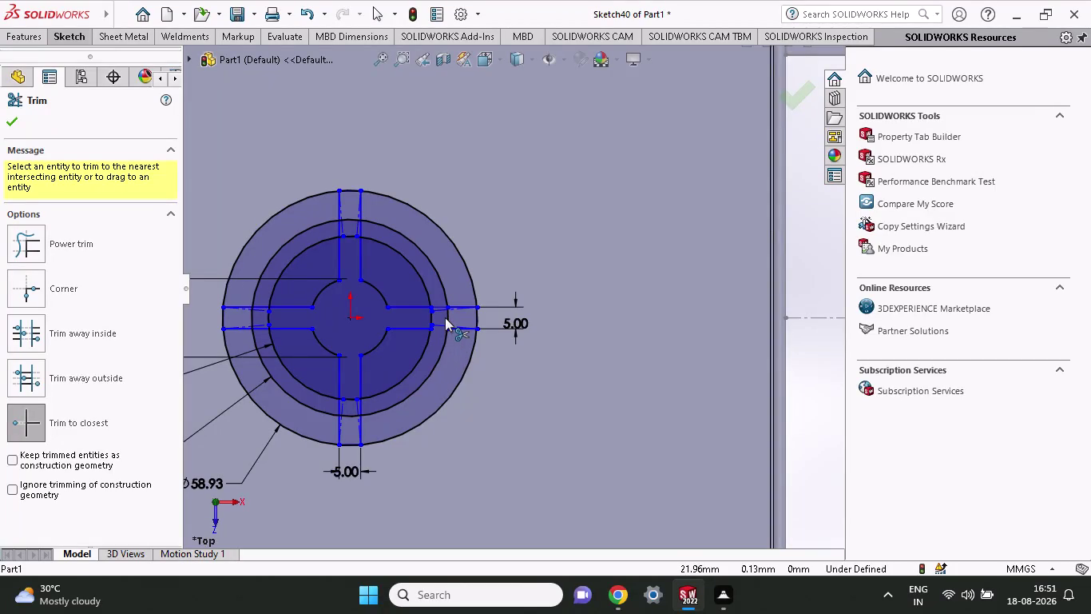
Trim the slot-line stubs and outer ring piece in the right 5 mm slot.
click(446, 317)
click(479, 317)
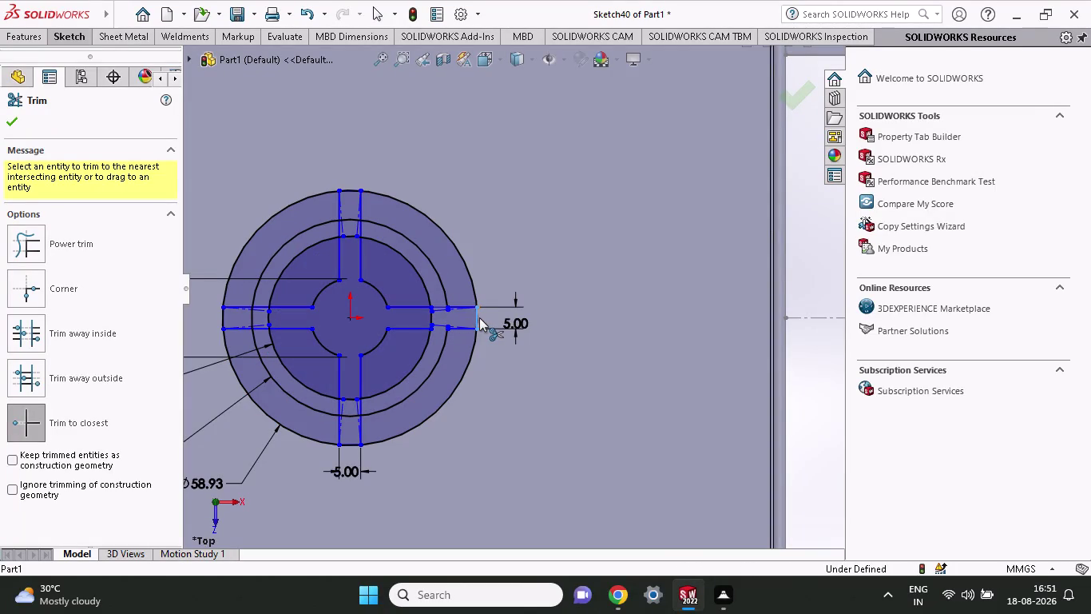
click(479, 318)
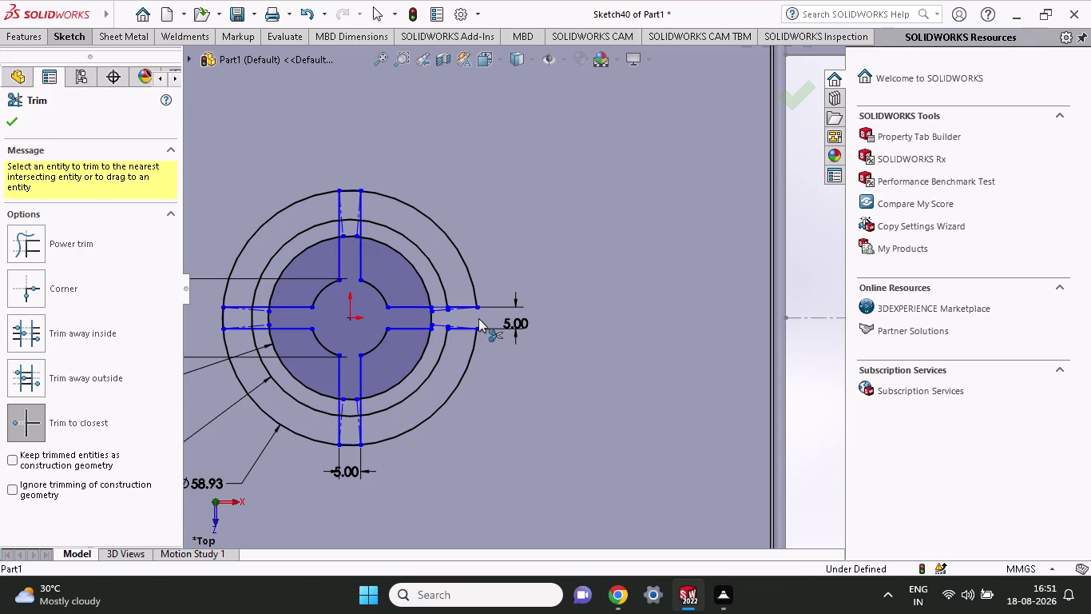
click(220, 319)
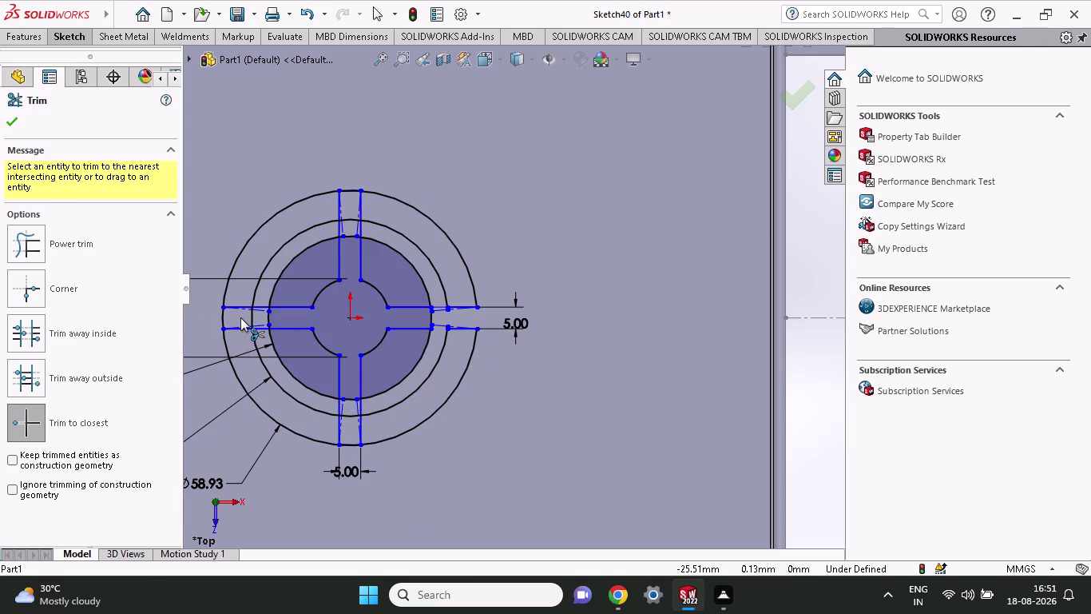
Trim the line stubs and outer ring piece in the left 5 mm slot.
click(251, 318)
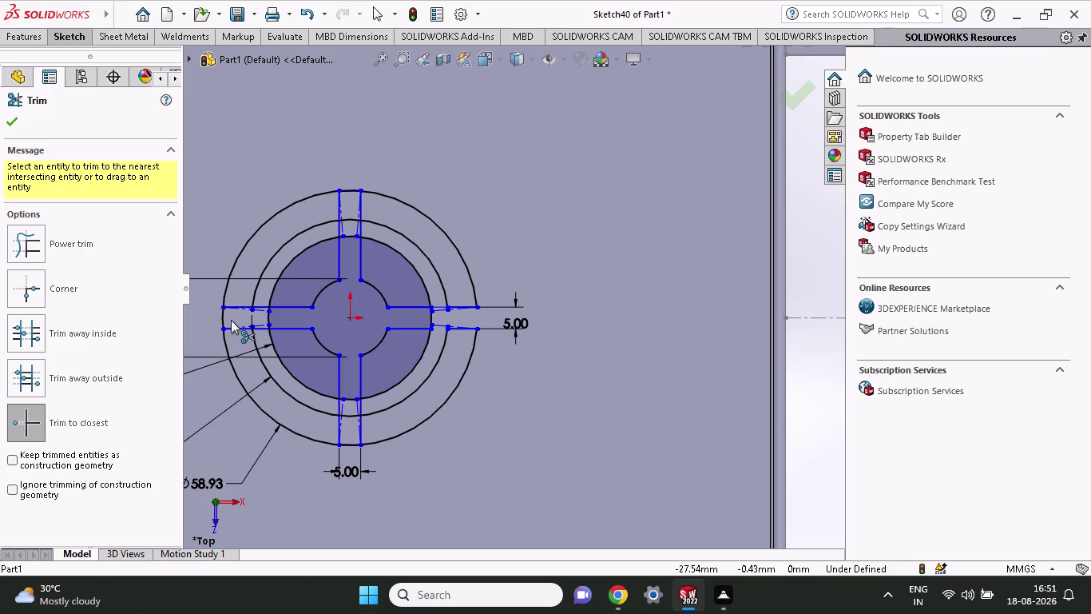
click(223, 314)
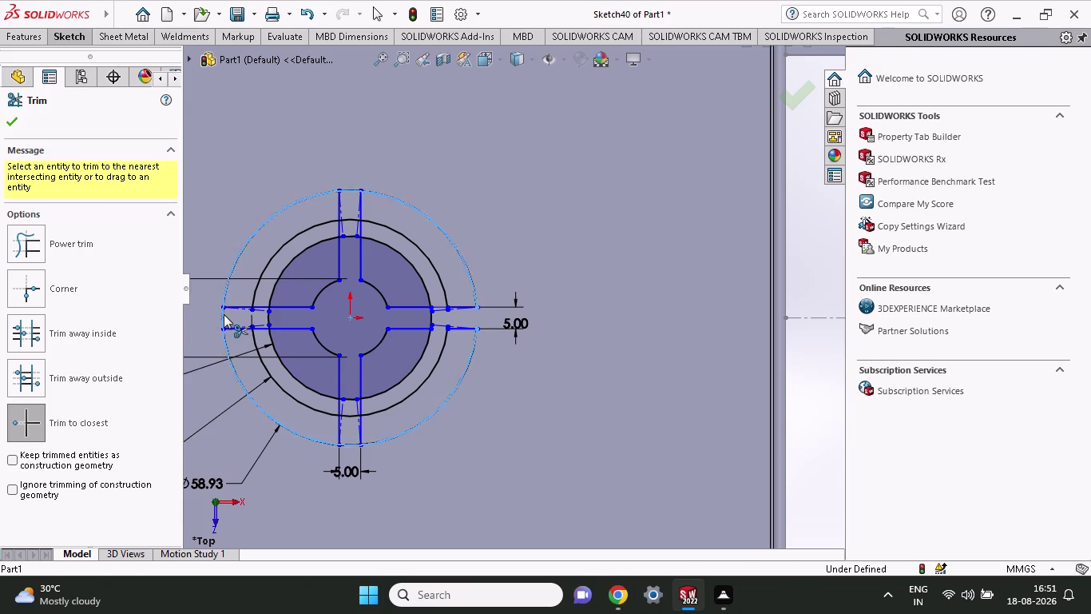
click(348, 192)
click(350, 221)
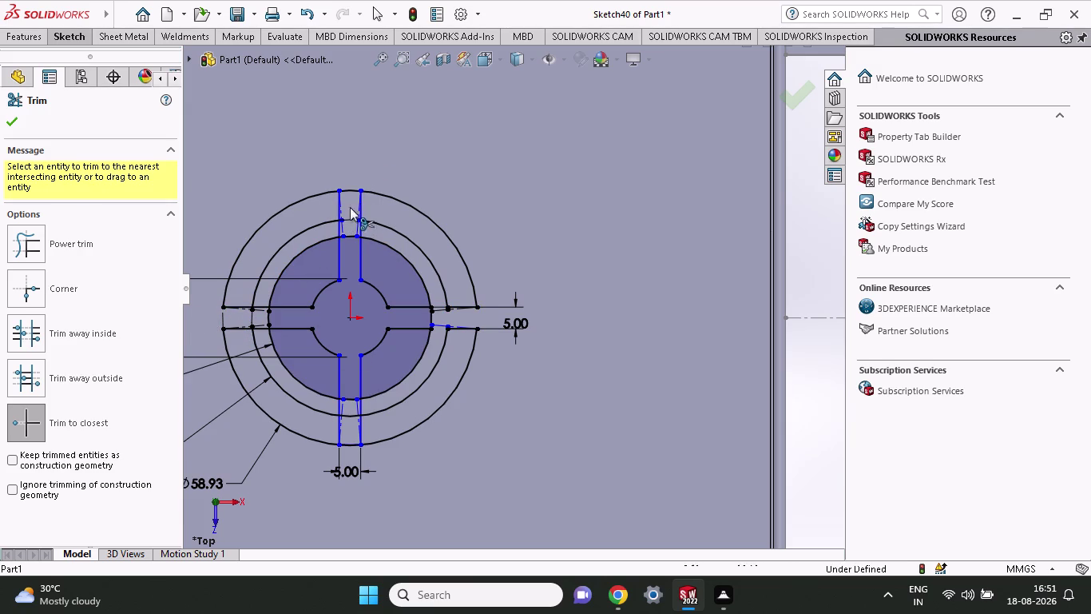
Trim the slot-line pieces and ring pieces inside the top 5 mm slot.
click(349, 191)
click(346, 217)
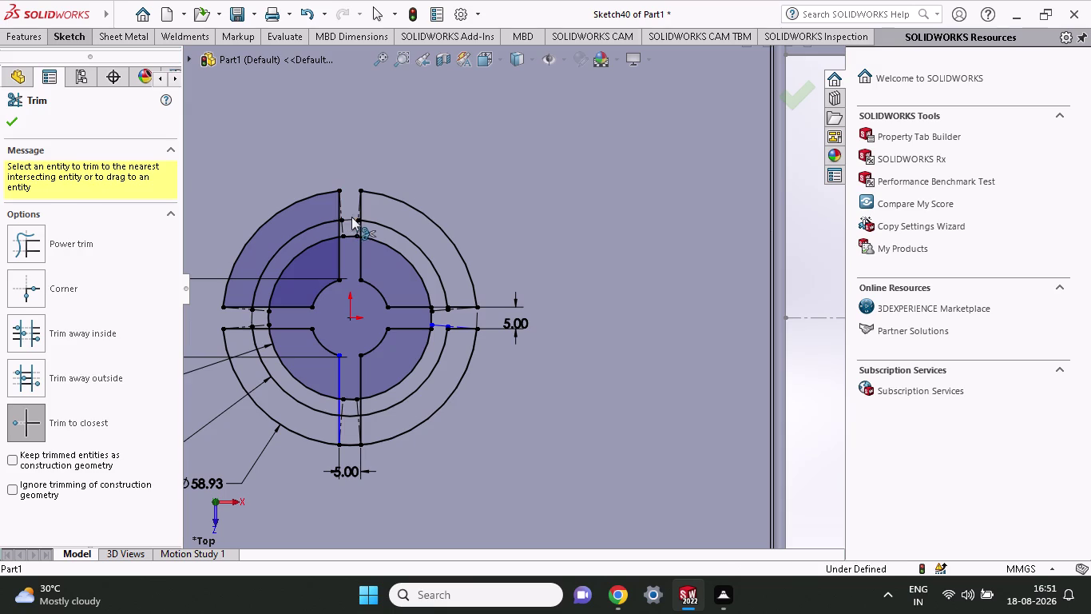
click(354, 218)
click(349, 217)
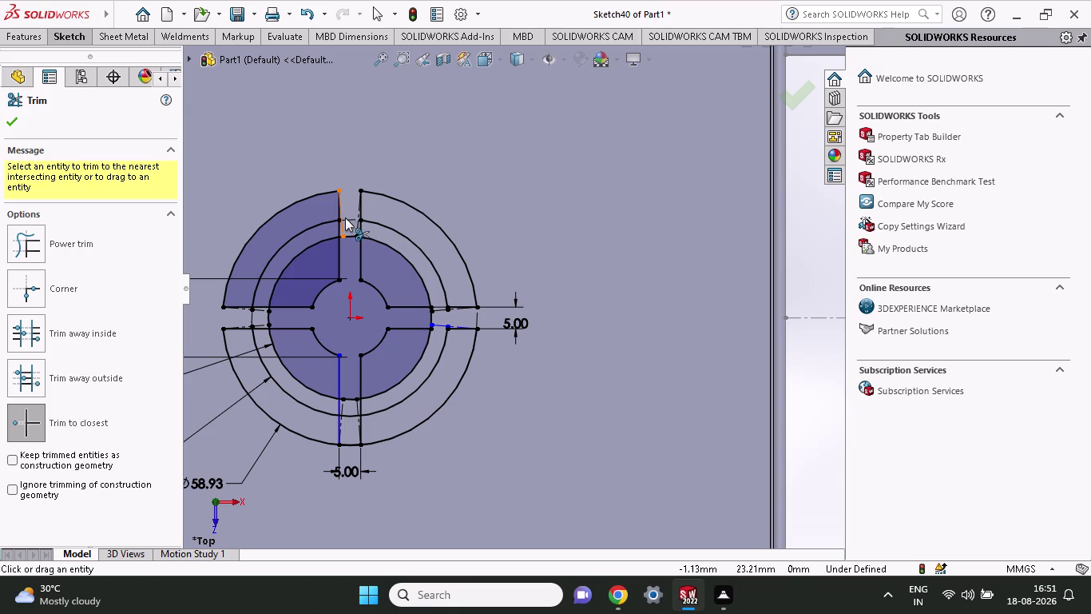
scroll(down, 3)
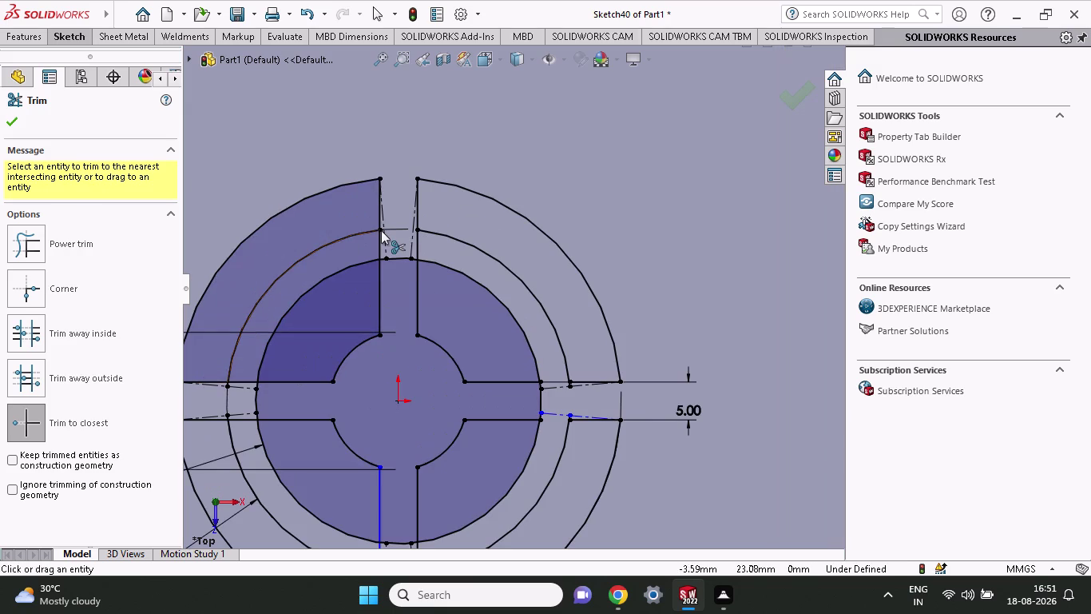
click(385, 246)
click(411, 242)
scroll(up, 3)
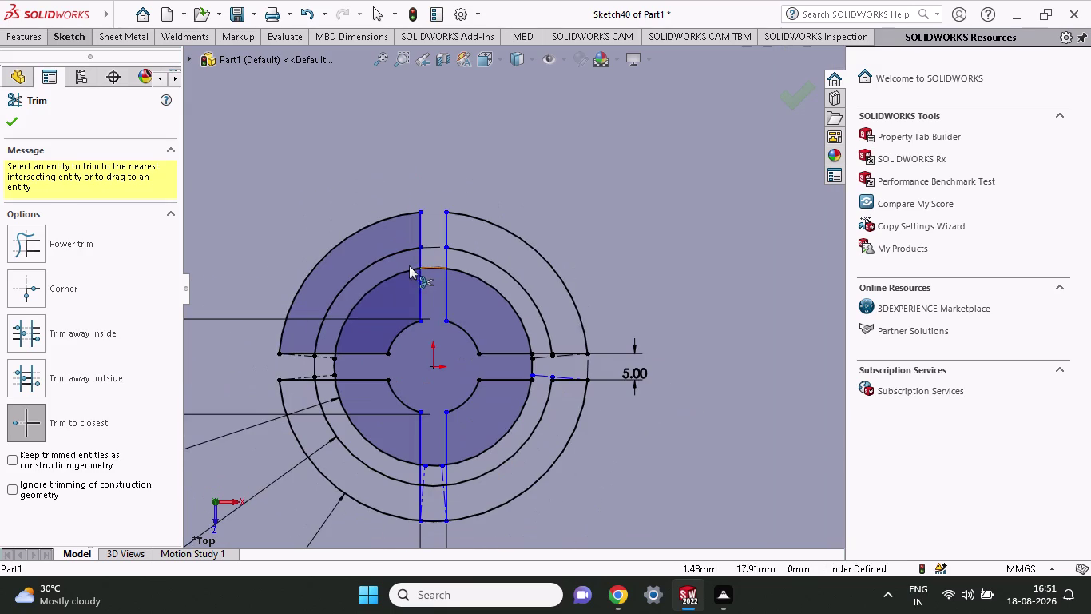
scroll(up, 3)
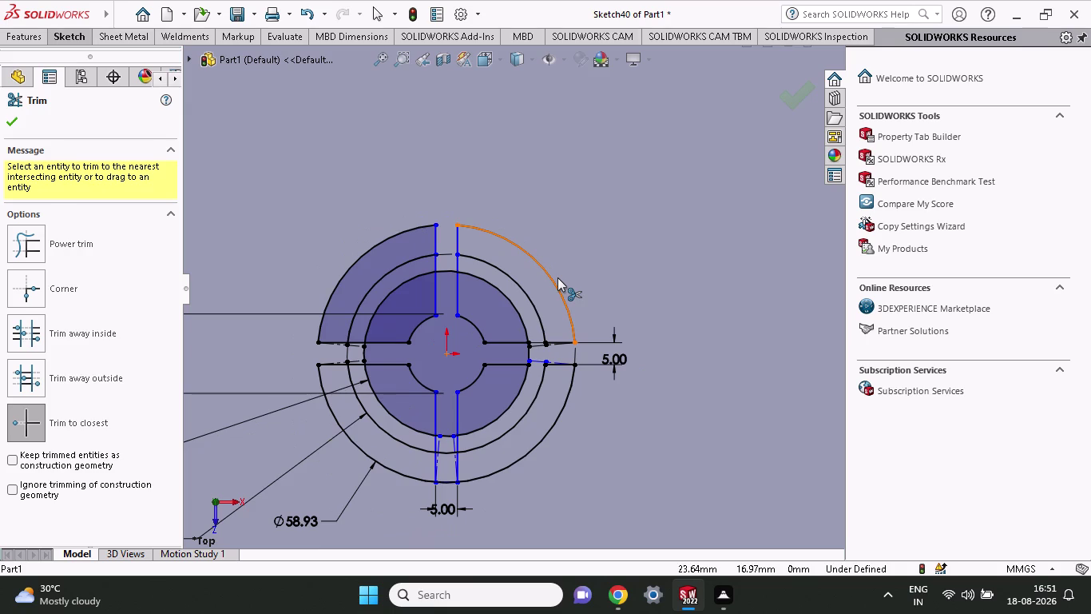
scroll(down, 3)
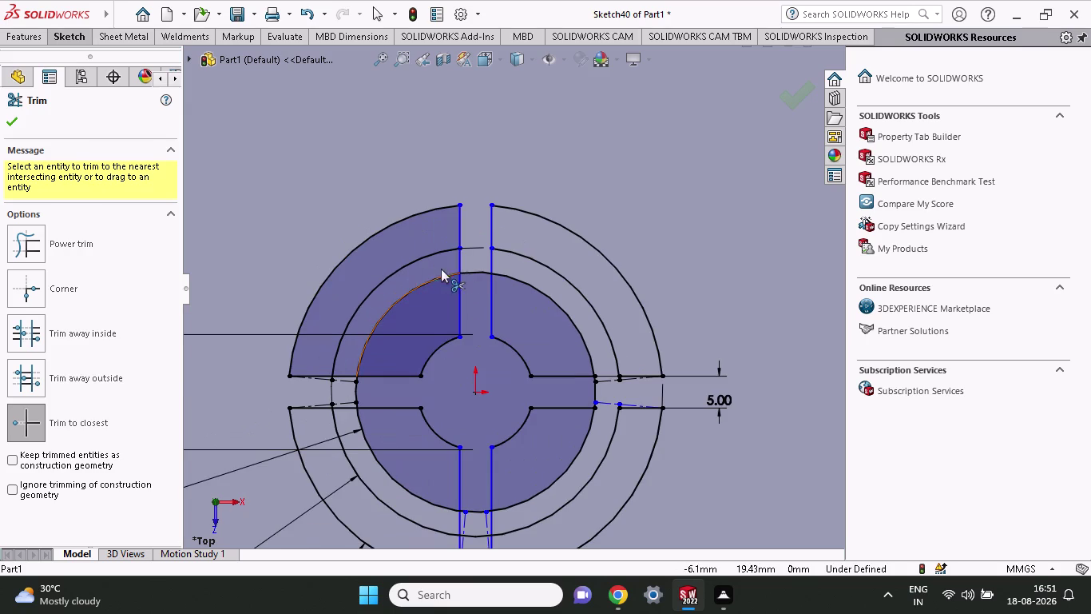
Trim two inner ring pieces and start clearing line pieces in the bottom slot.
click(457, 258)
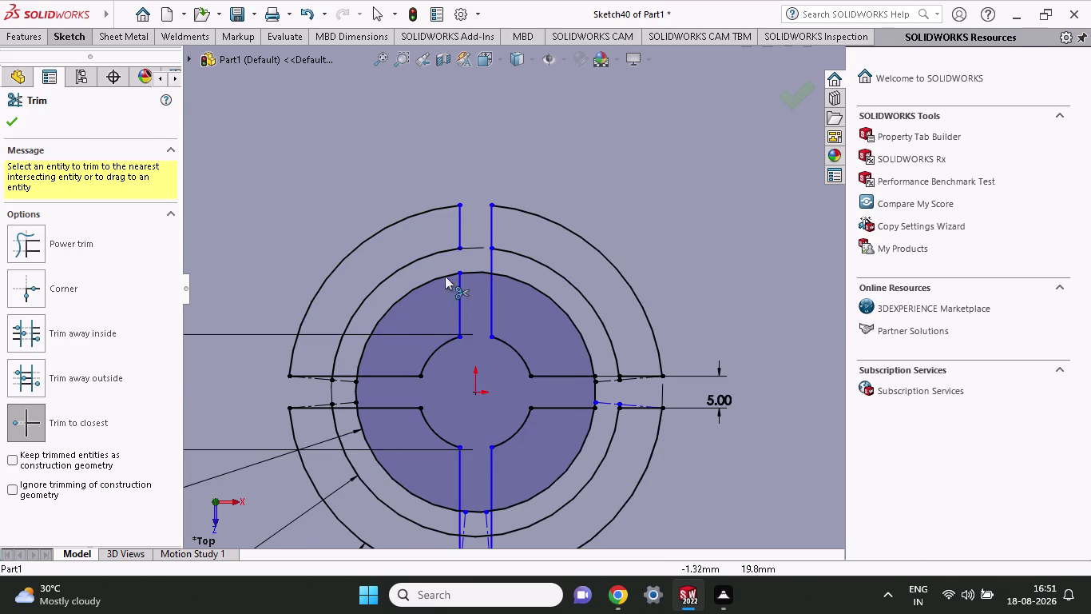
click(341, 375)
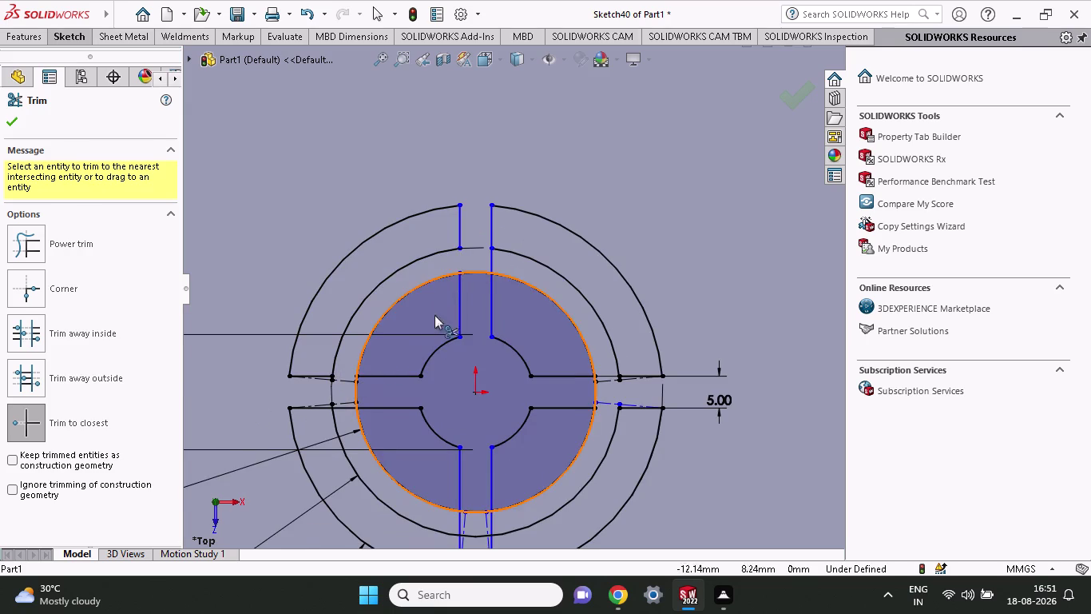
scroll(up, 3)
scroll(up, 3)
scroll(down, 3)
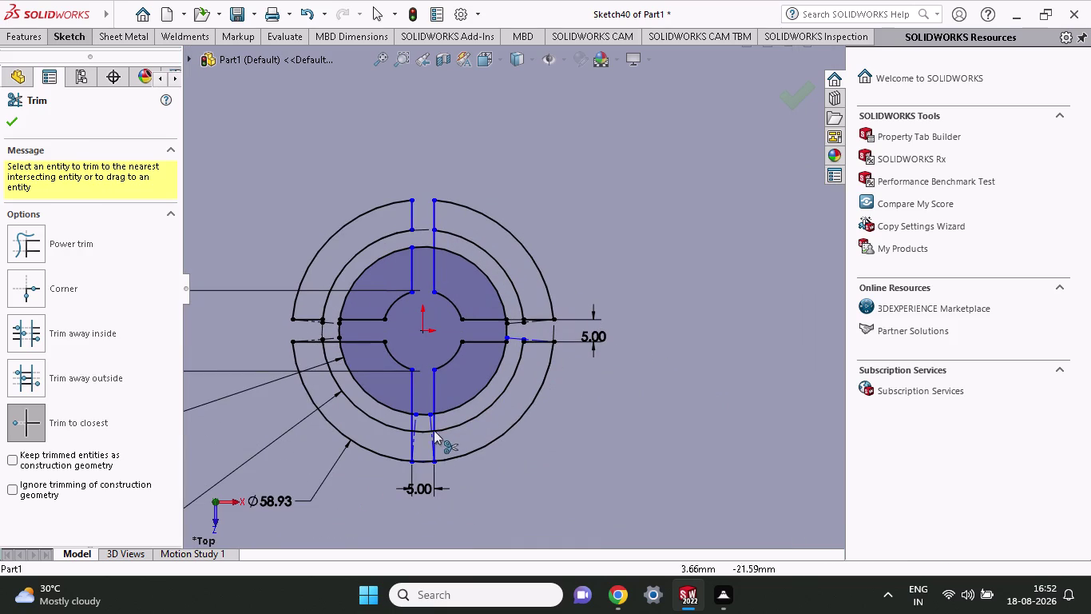
click(423, 227)
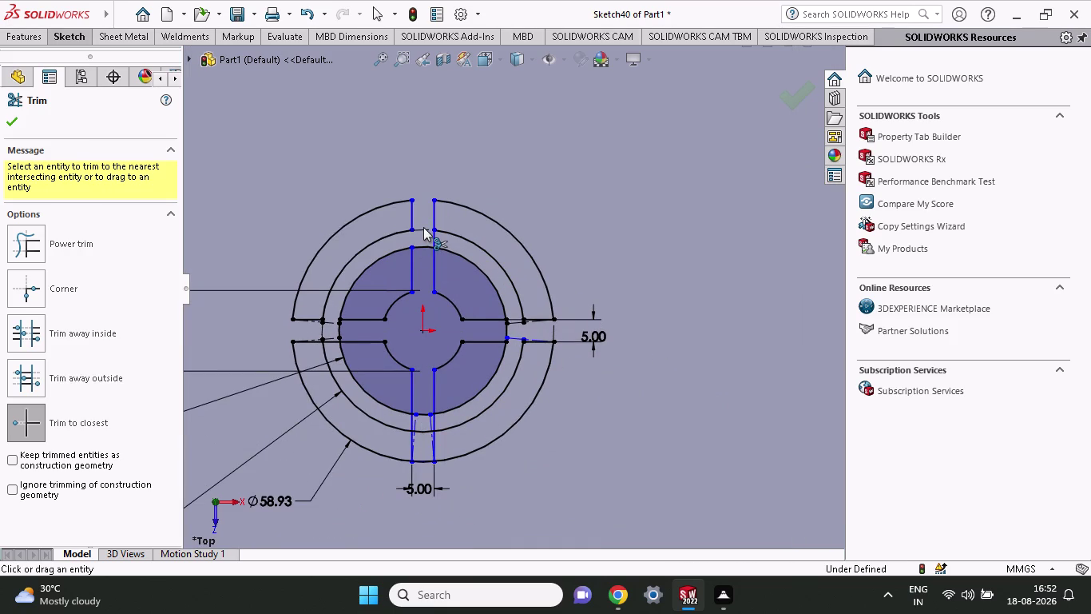
Trim leftover slot-line and ring pieces in the top and bottom slots.
click(420, 228)
click(419, 227)
click(419, 228)
click(421, 460)
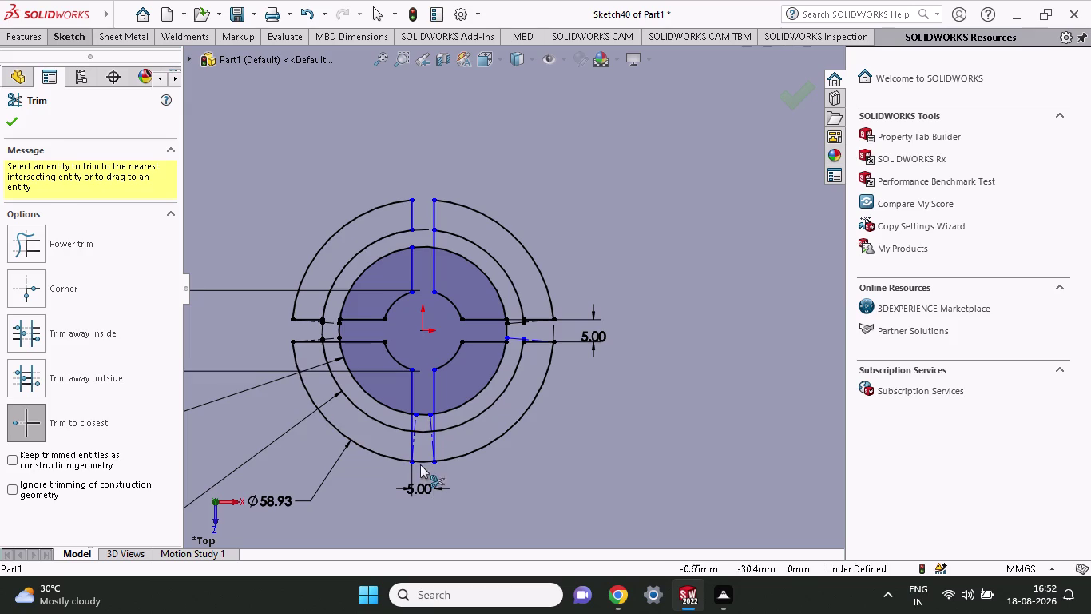
click(421, 461)
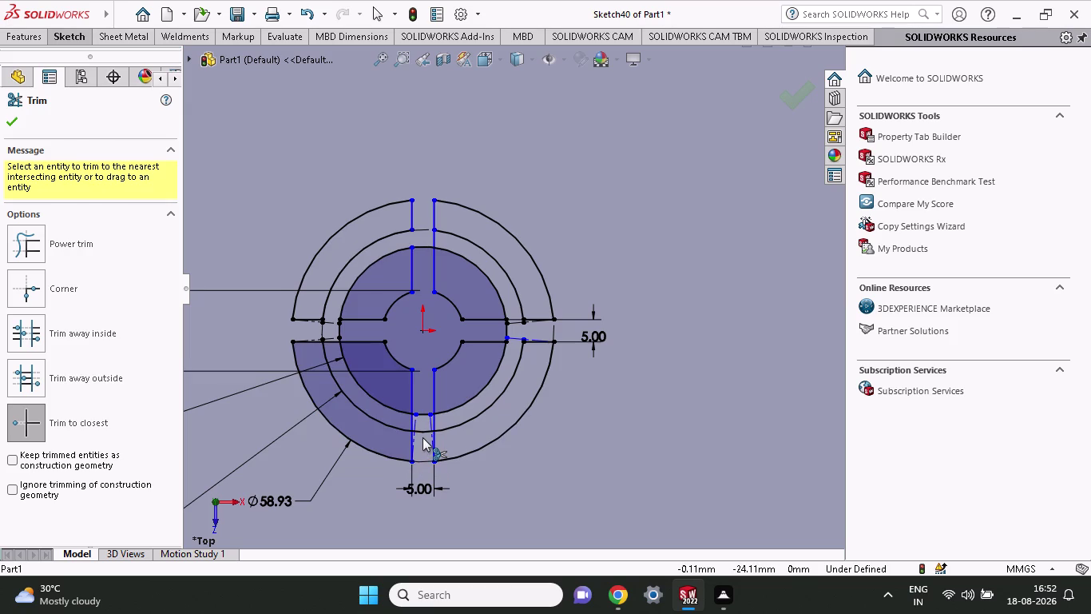
click(422, 428)
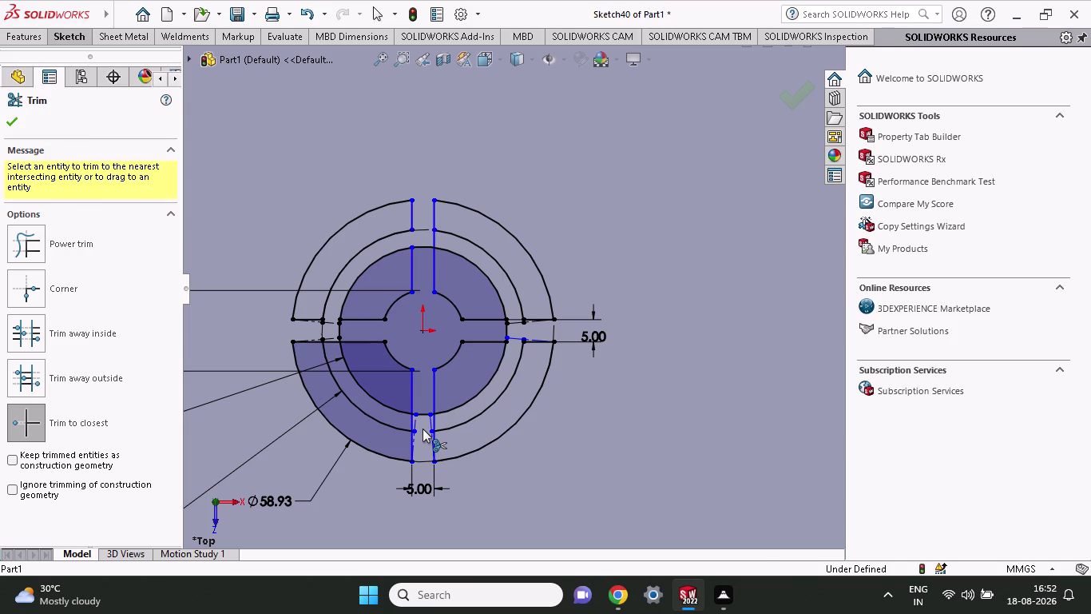
click(419, 415)
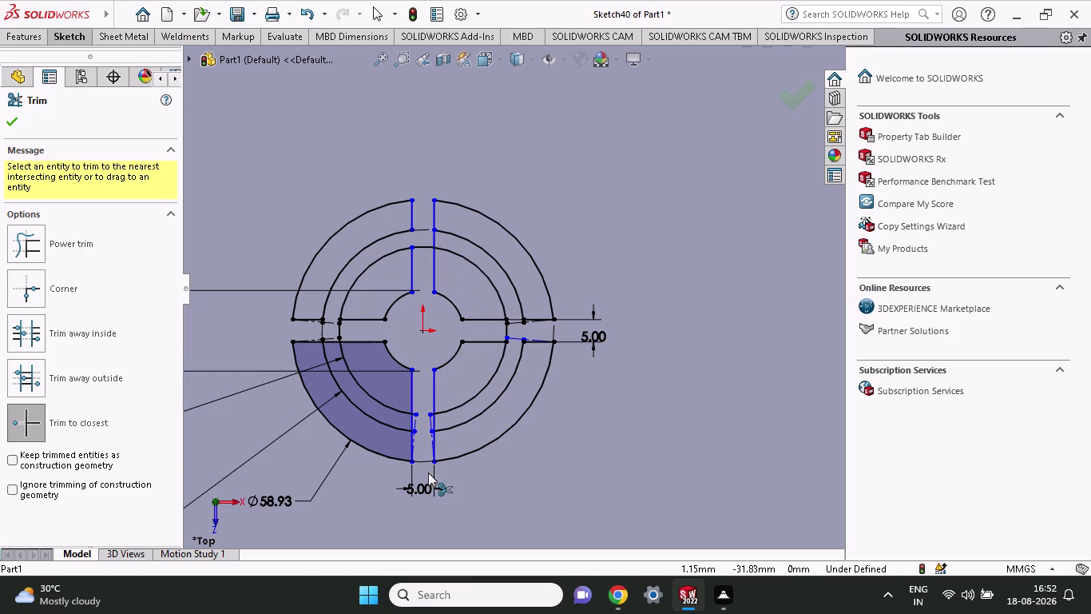
Open the remaining inner ring gaps, clear left and bottom slot leftovers, and close Trim.
click(425, 247)
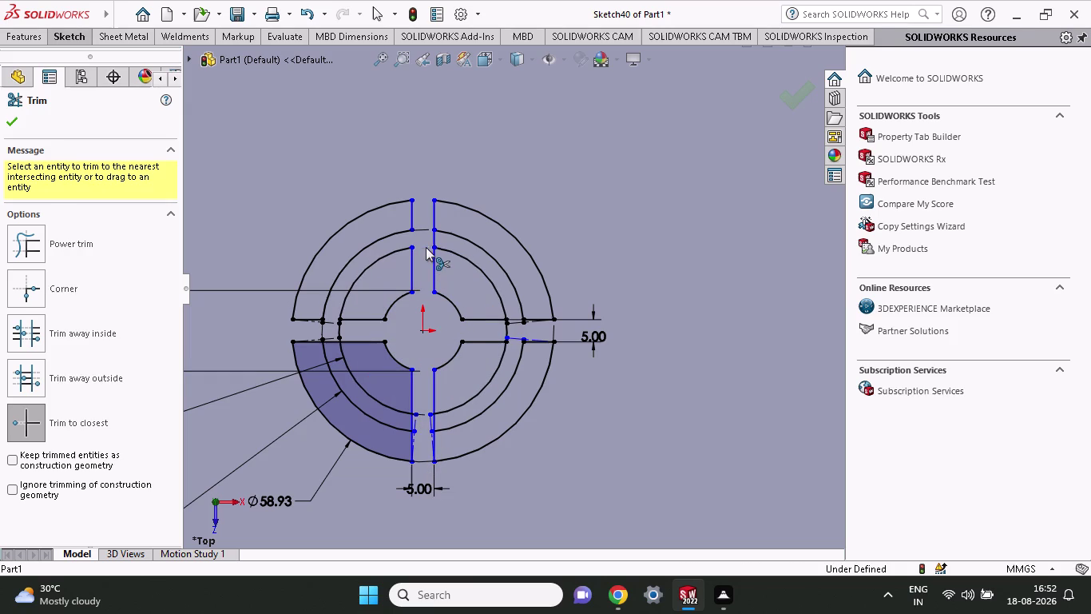
click(337, 328)
click(323, 331)
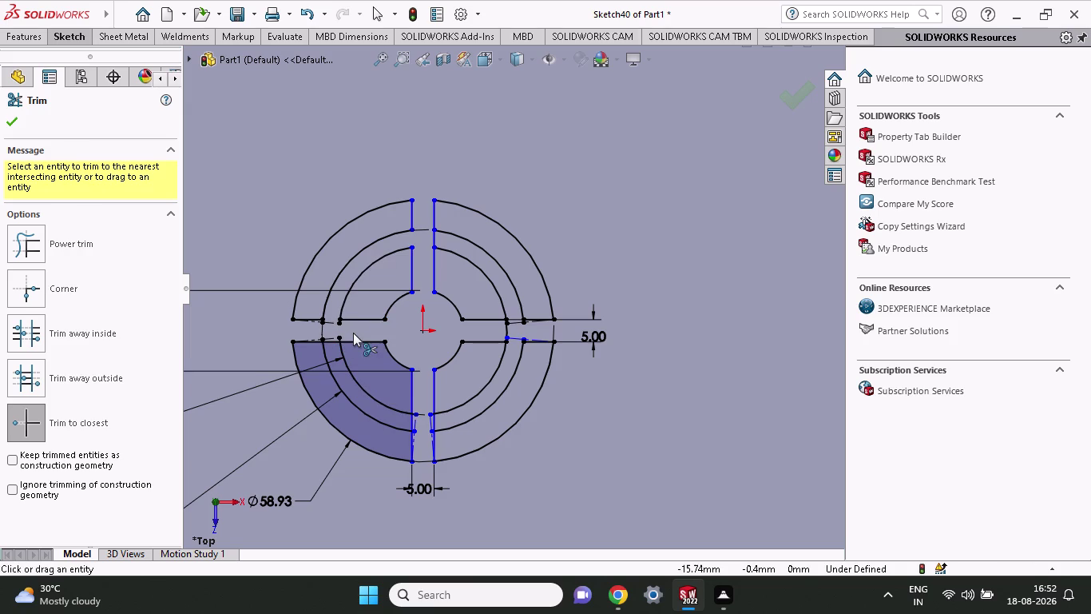
click(508, 328)
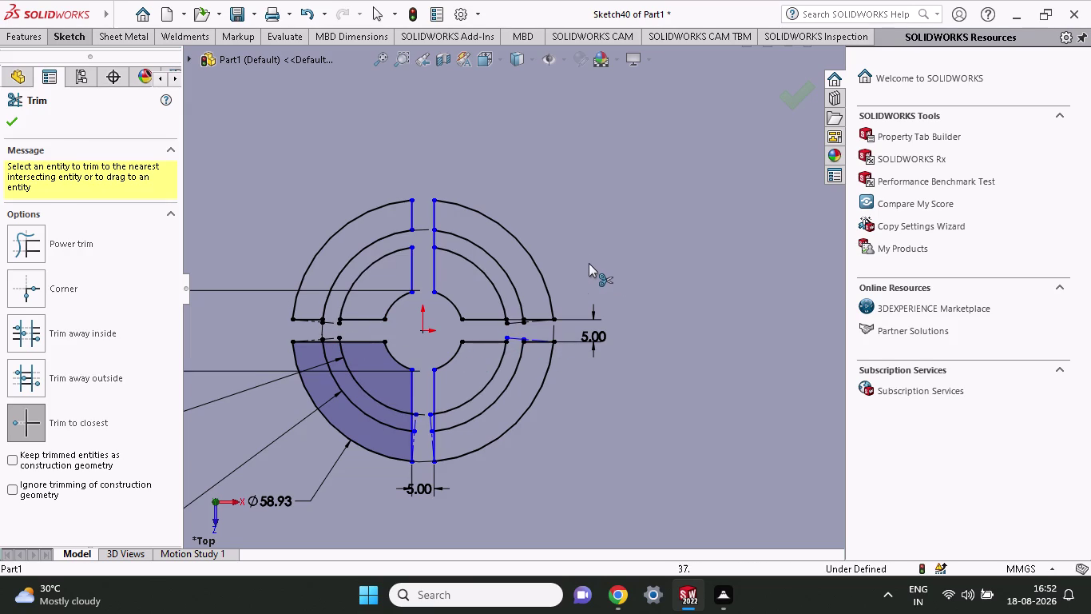
click(427, 458)
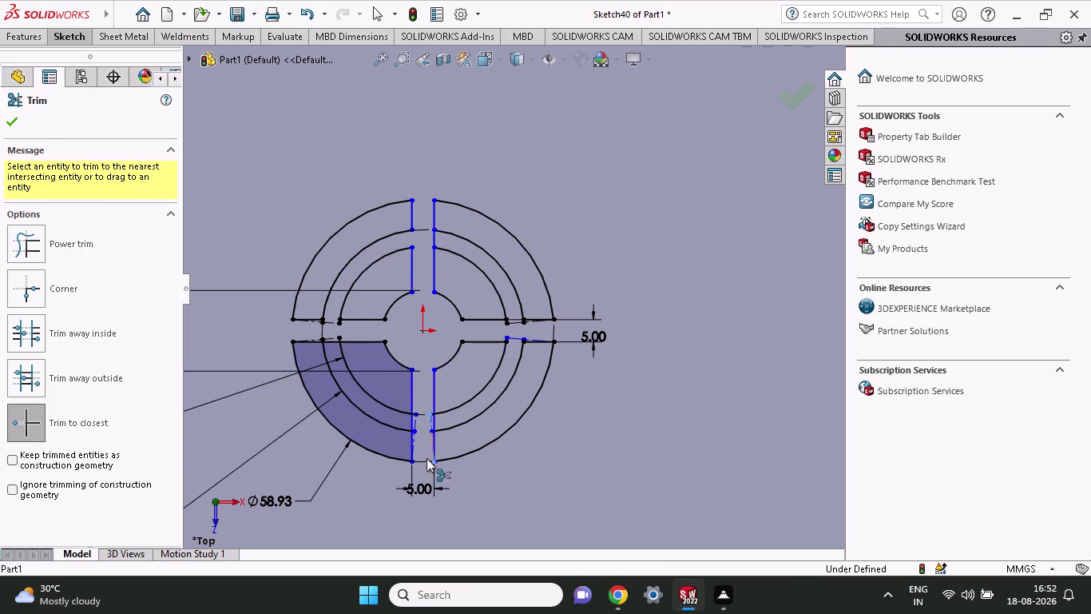
click(424, 460)
click(424, 460)
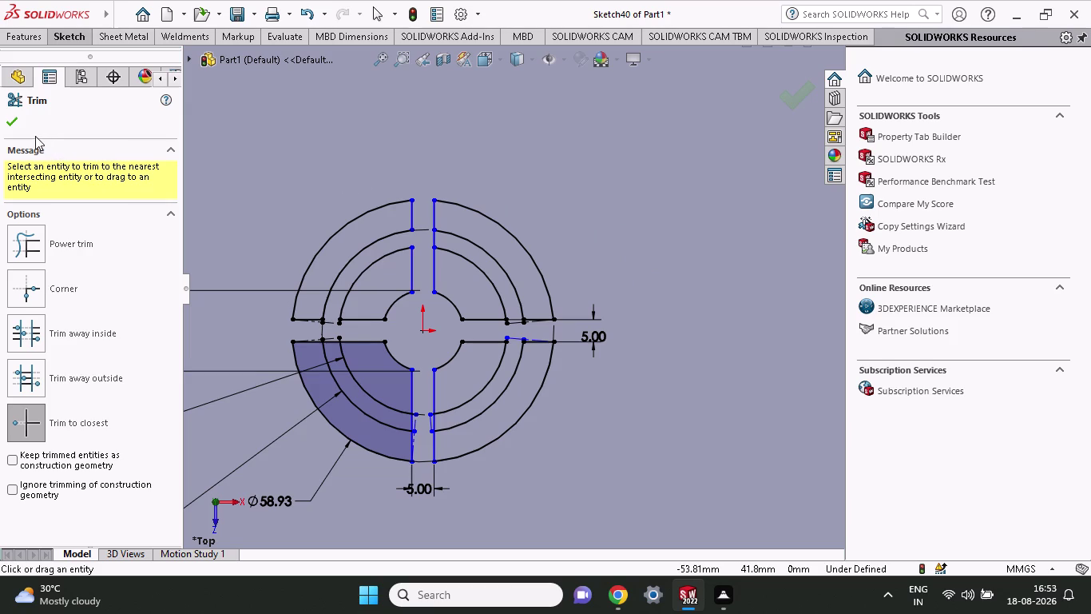
click(12, 119)
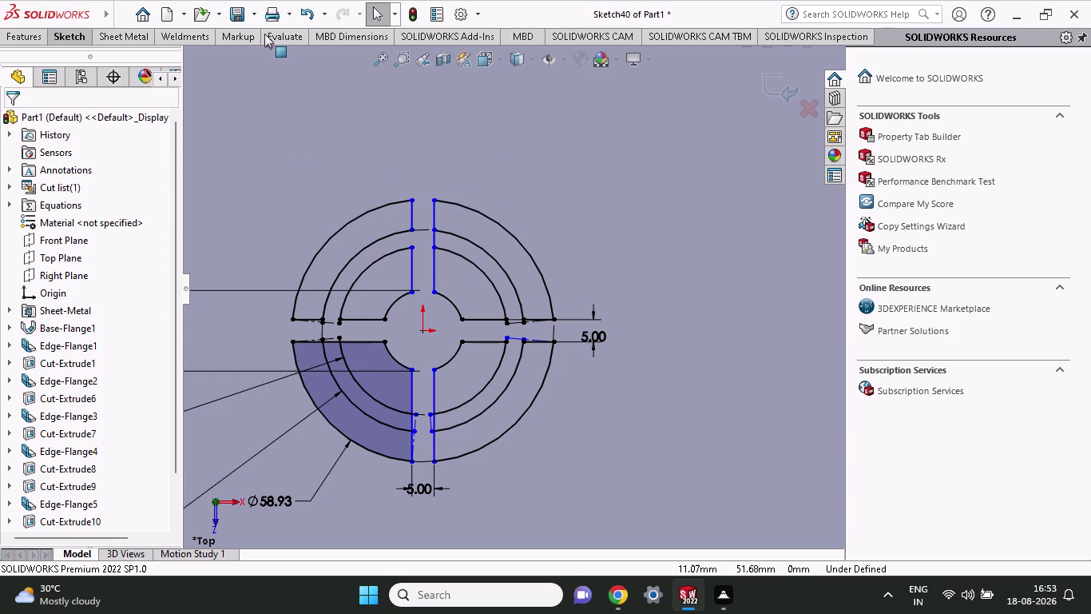
Start an Extruded Cut from the vent sketch and pick the inner ring segments.
click(22, 39)
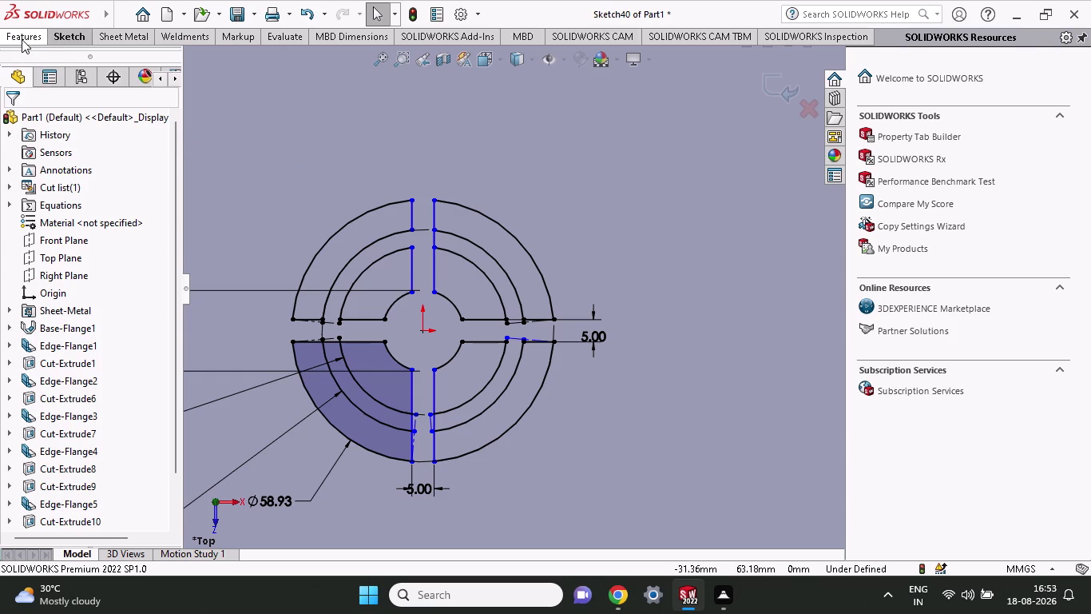
click(224, 81)
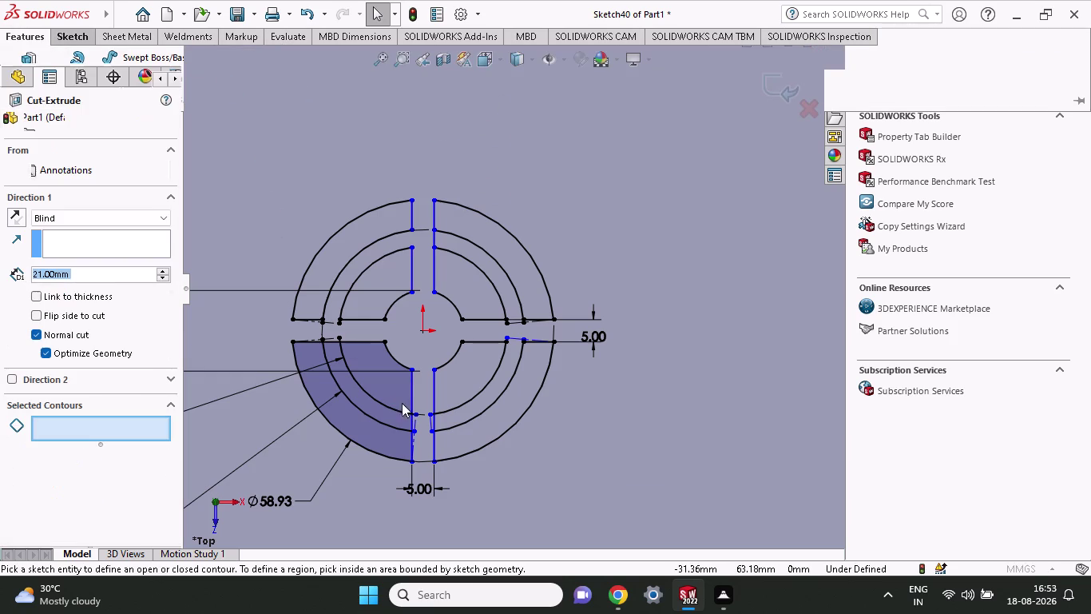
click(379, 286)
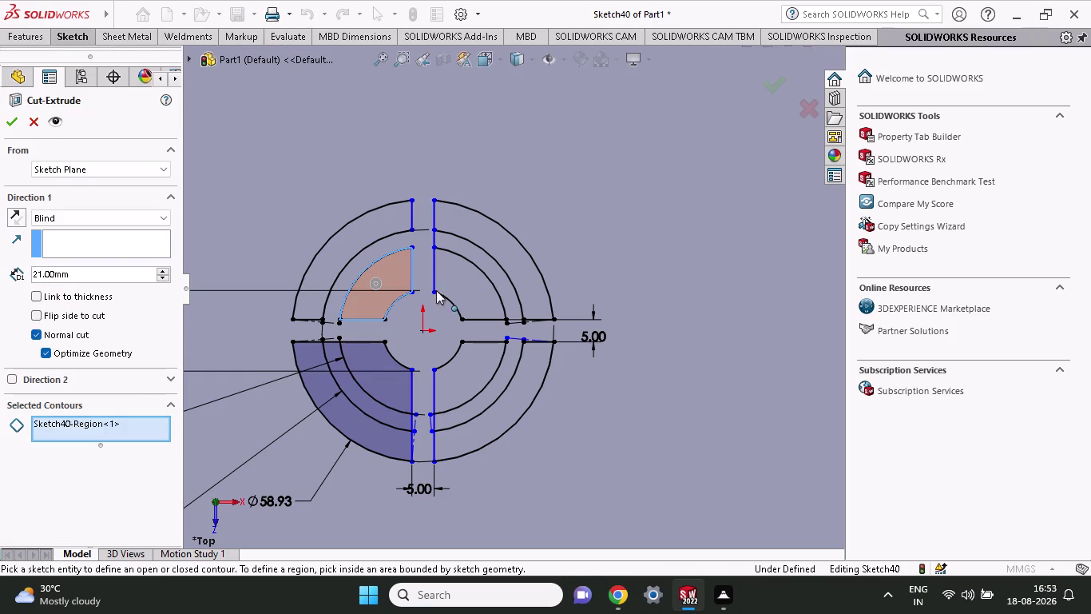
click(470, 289)
click(459, 369)
click(395, 377)
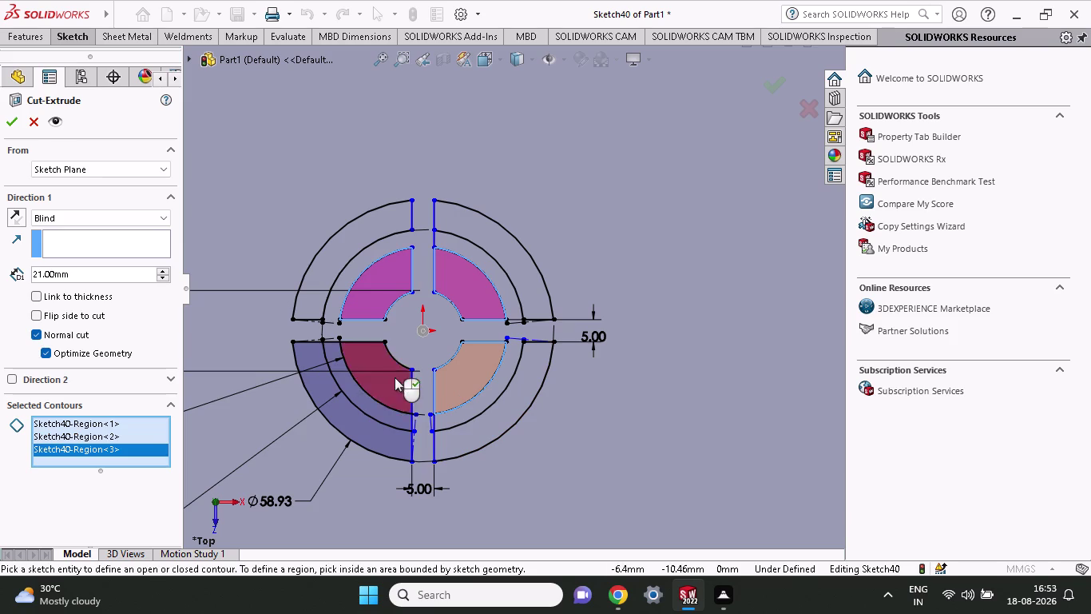
click(471, 429)
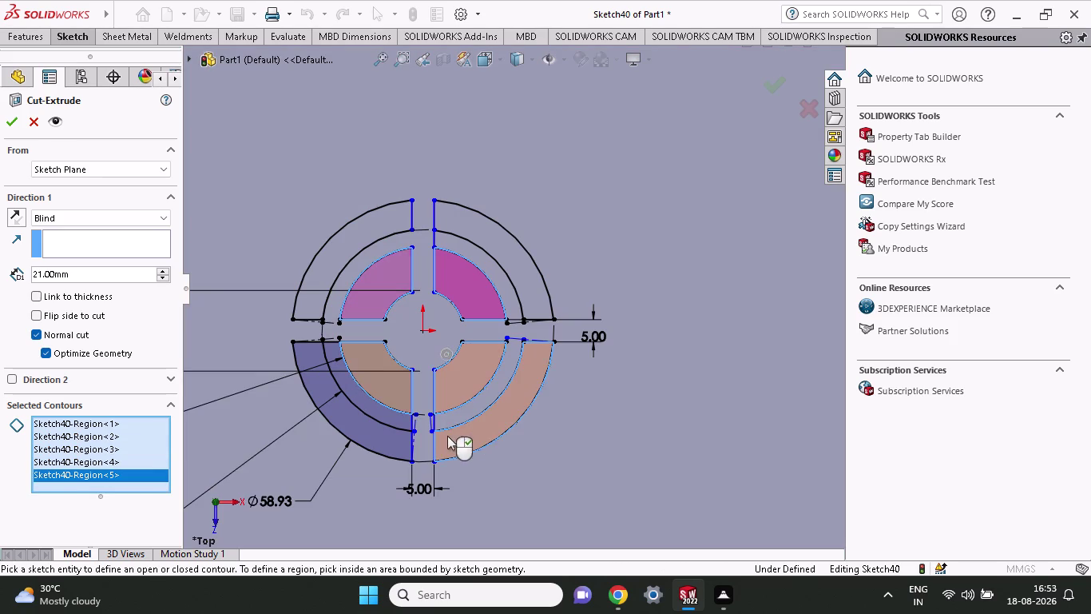
Add the four outer ring segments and the missing pieces to the cut contours.
click(370, 438)
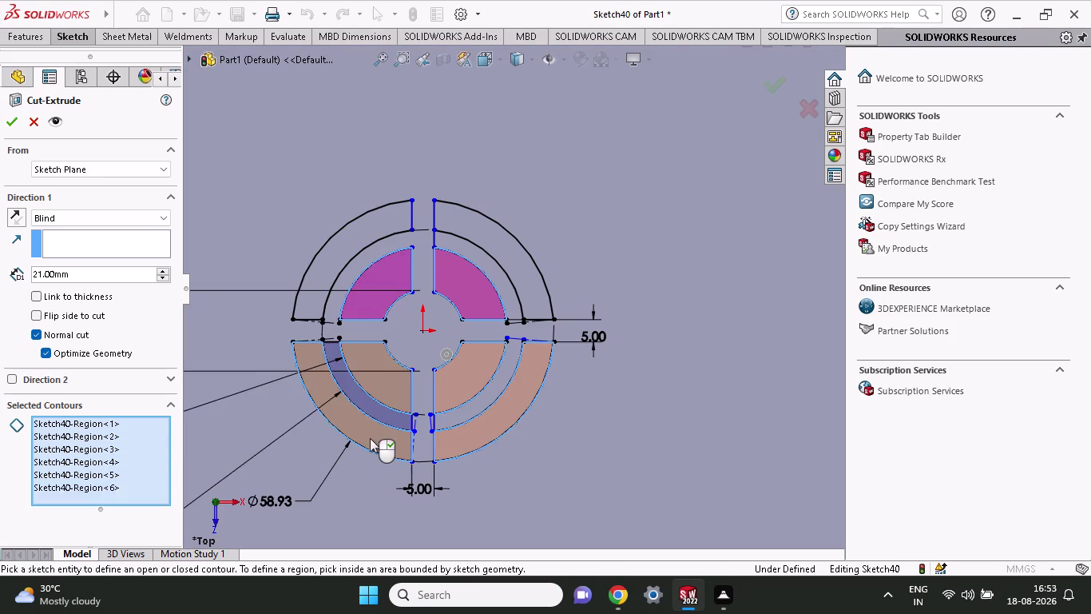
click(323, 268)
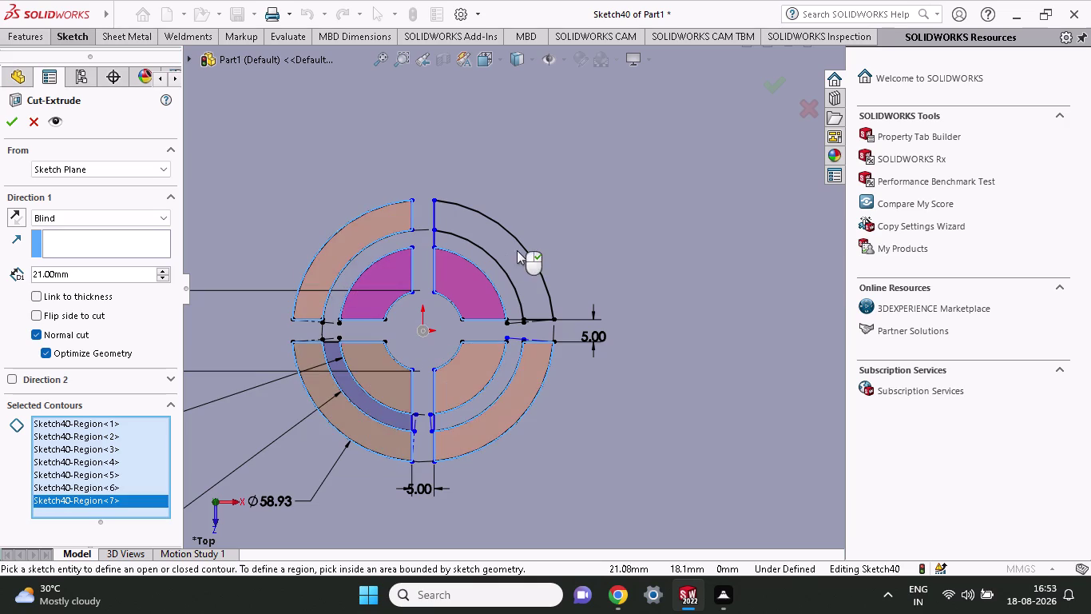
click(509, 252)
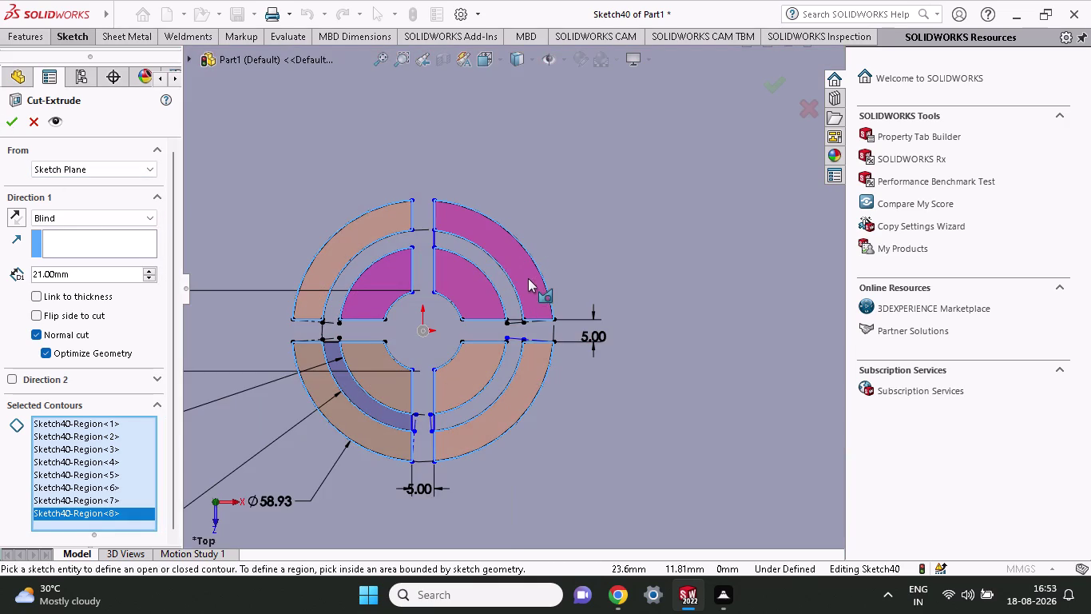
click(528, 278)
click(470, 296)
middle_drag(699, 398, 683, 324)
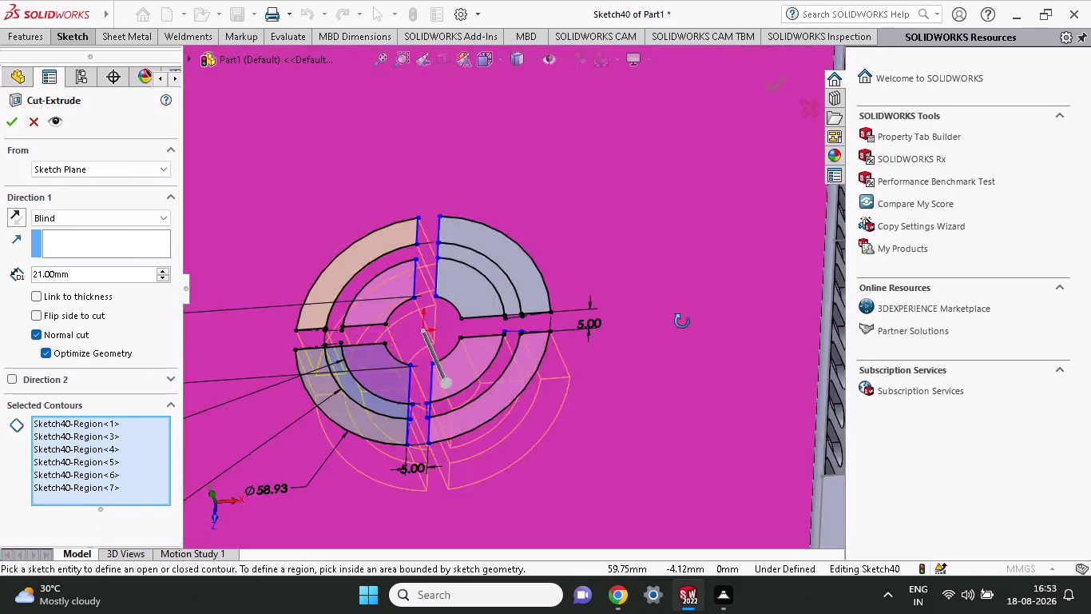
middle_drag(682, 325, 670, 87)
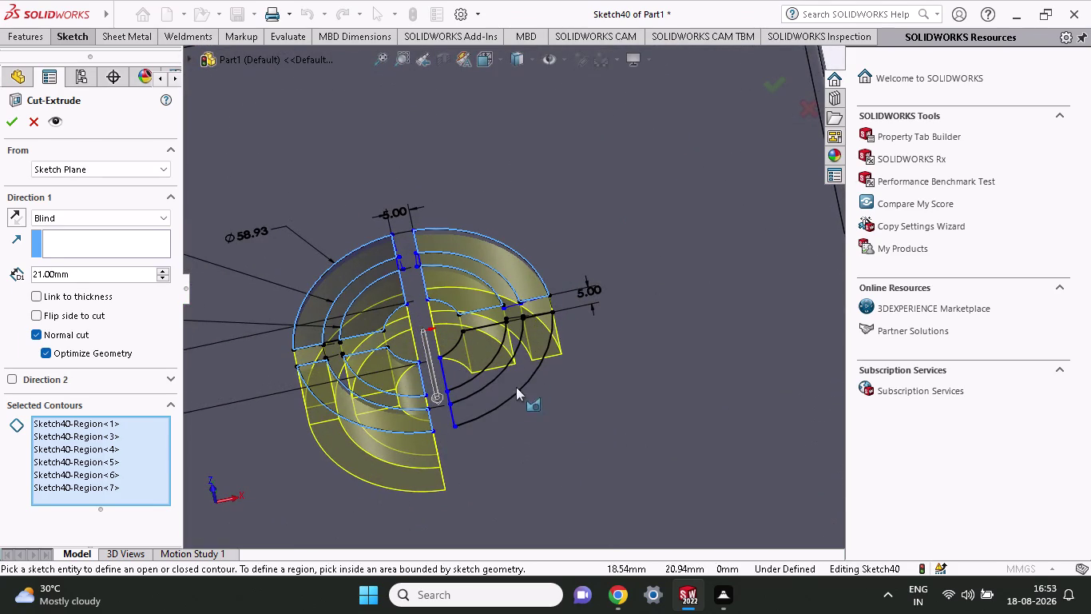
click(507, 394)
click(475, 383)
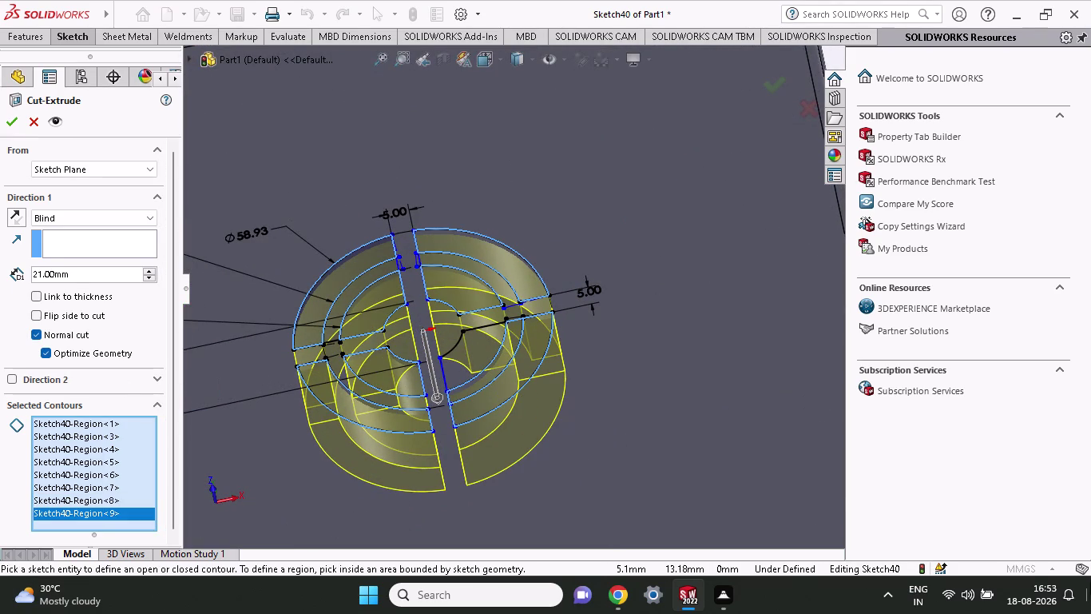
Apply the trial vent cut, inspect it, then undo it back into the sketch.
click(14, 124)
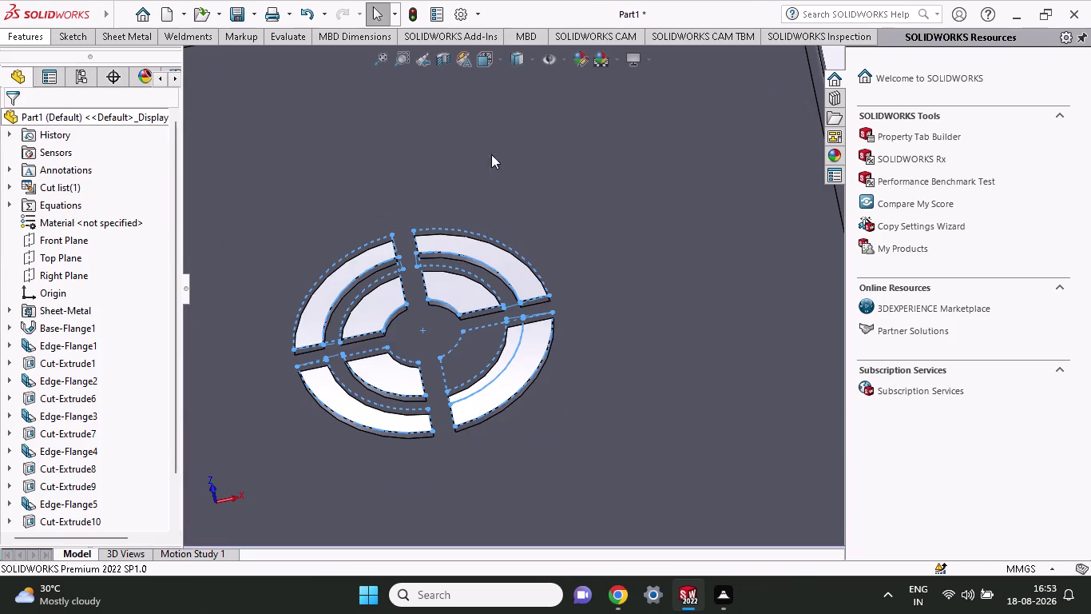
click(504, 156)
scroll(up, 3)
click(500, 455)
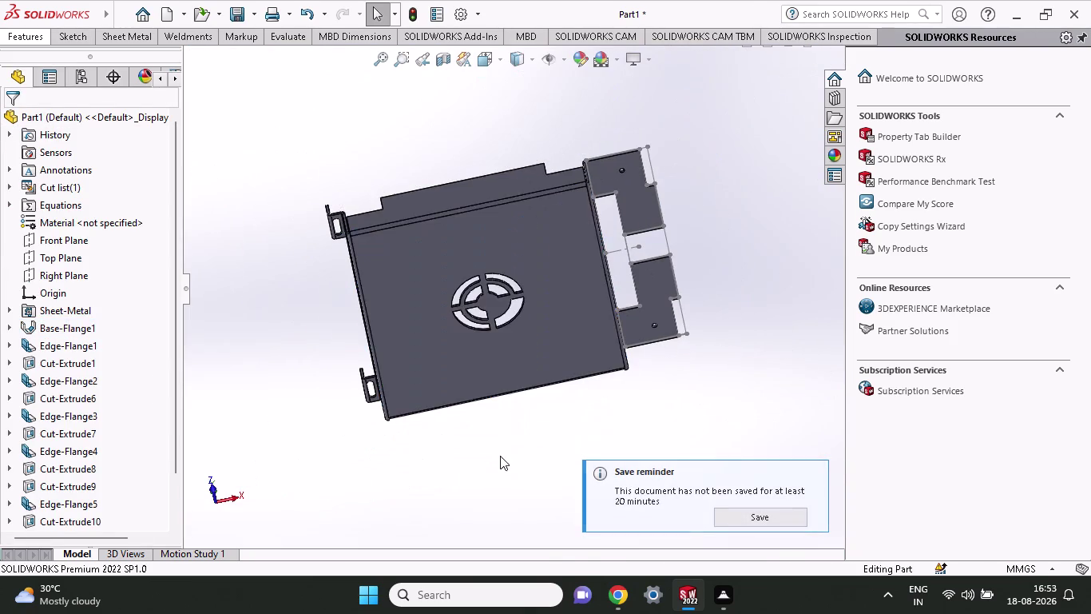
scroll(up, 3)
middle_drag(505, 336, 499, 564)
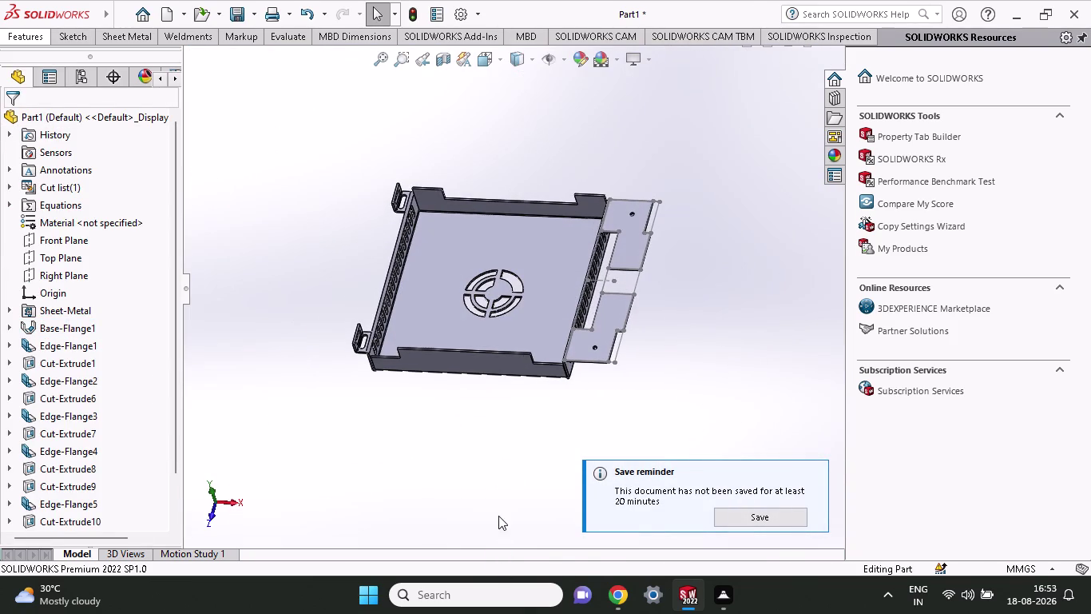
middle_drag(498, 455, 501, 464)
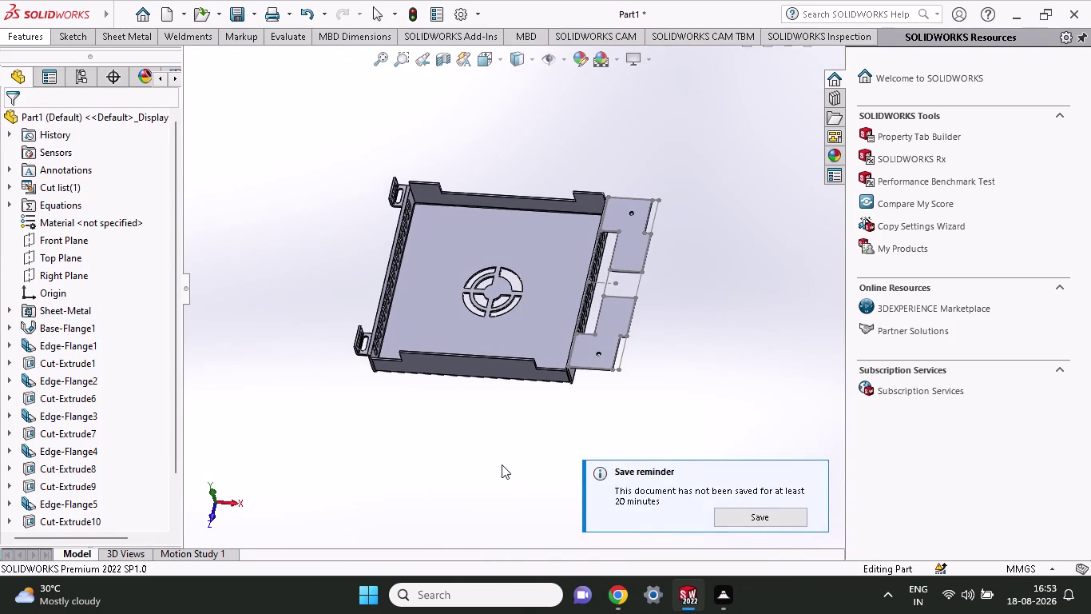
key(ctrl+z)
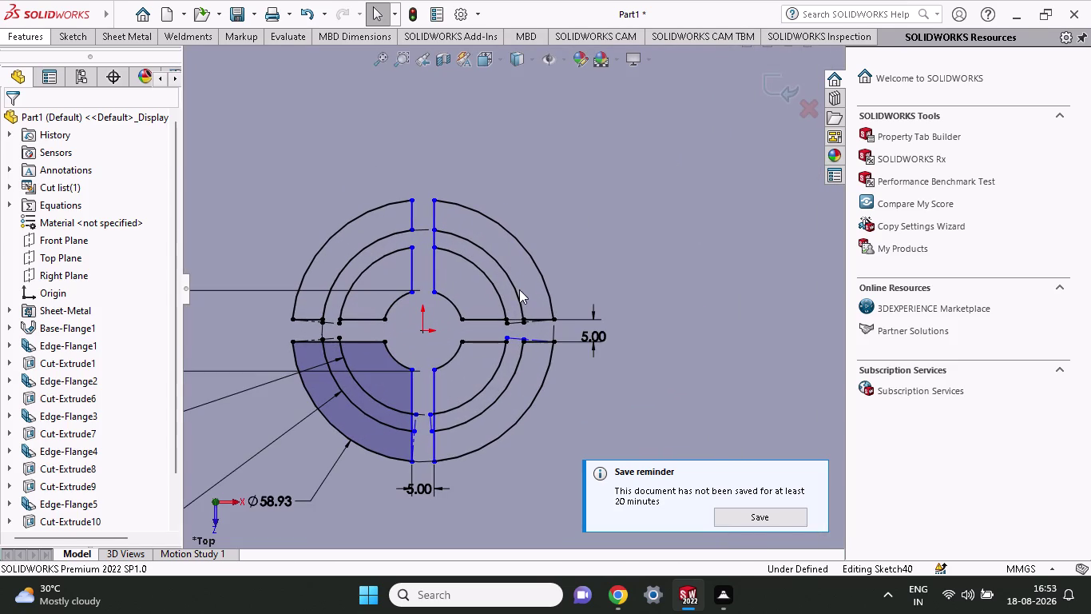
click(20, 43)
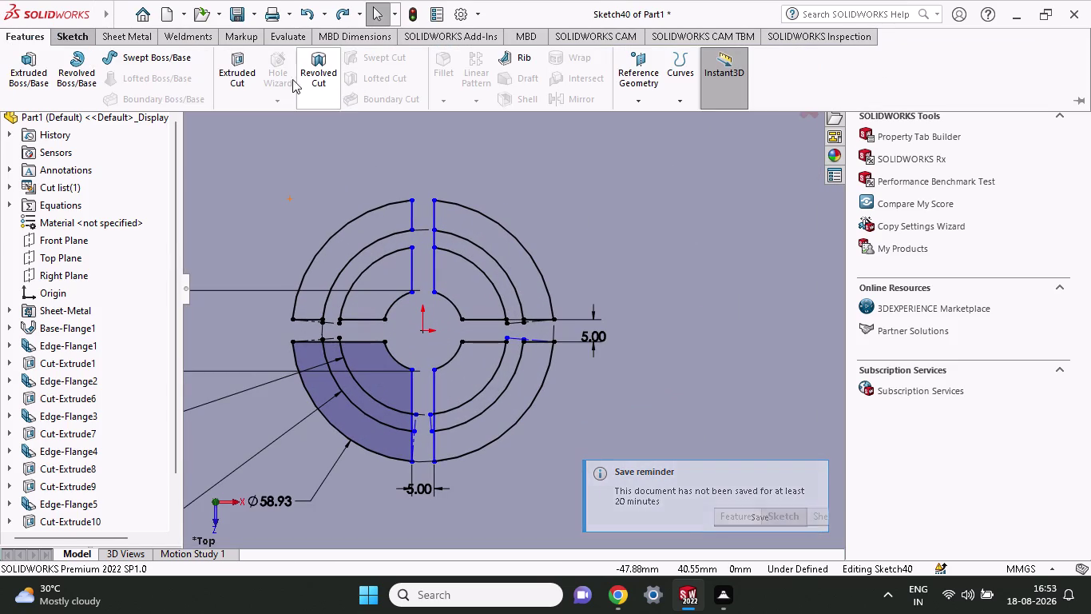
Cut all eight ring segments, four inner and four outer, through the base.
click(248, 80)
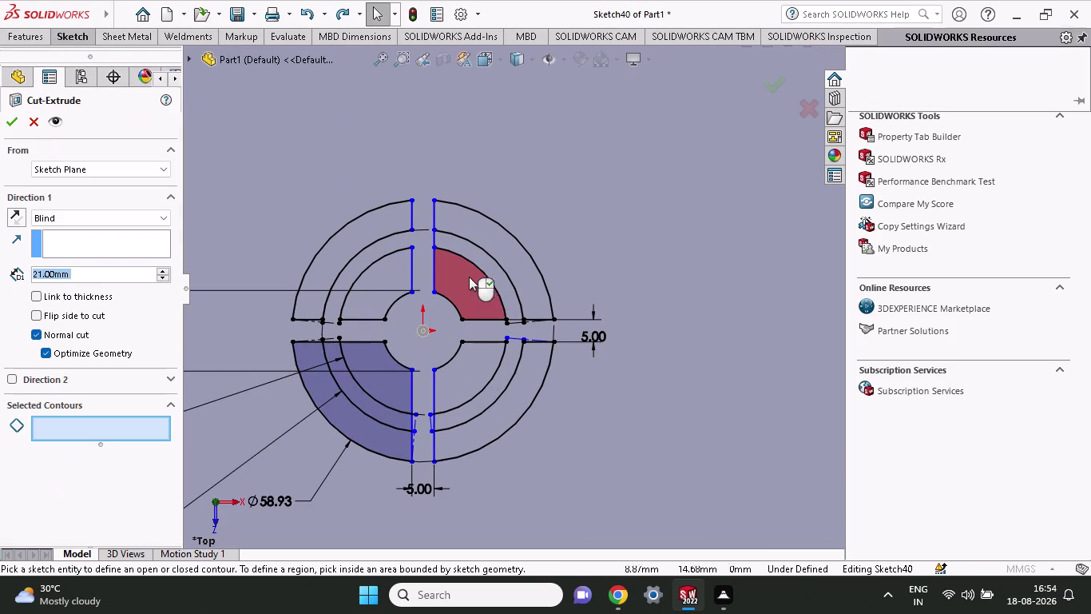
click(470, 305)
click(466, 353)
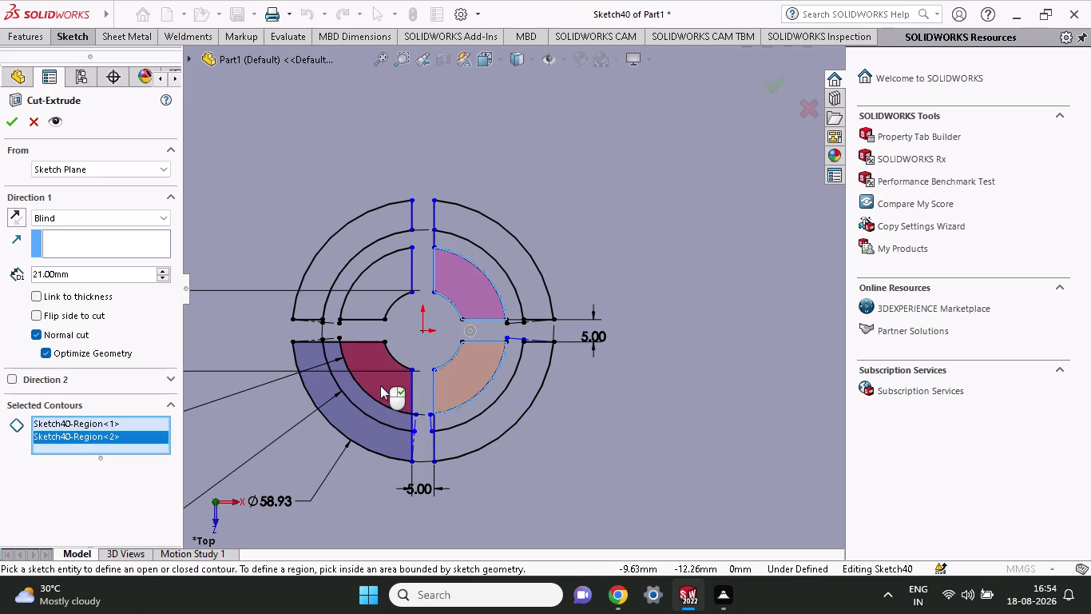
click(380, 385)
click(370, 309)
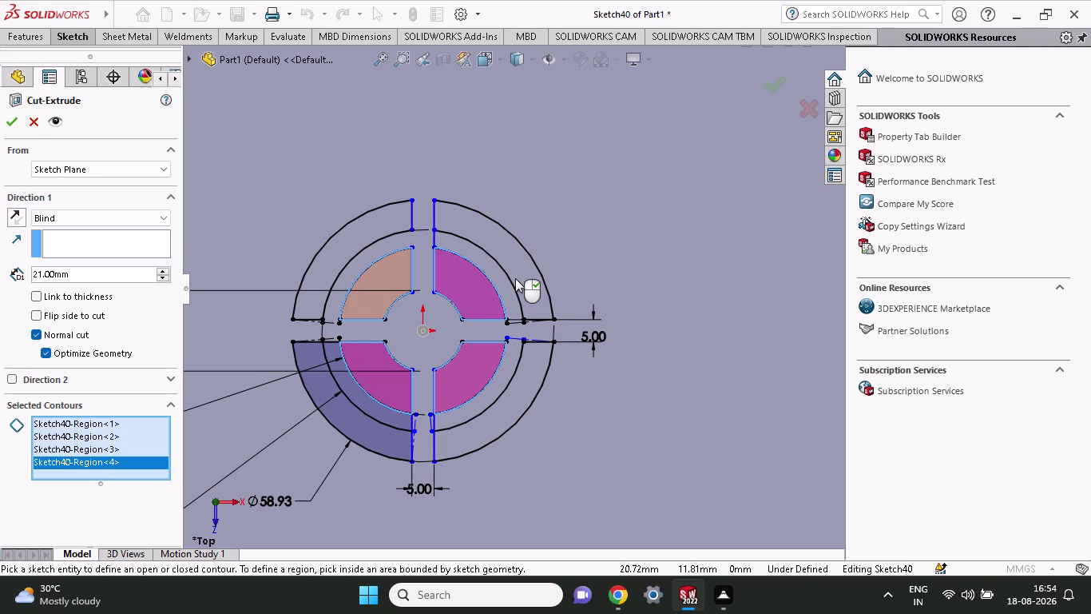
click(515, 278)
click(361, 238)
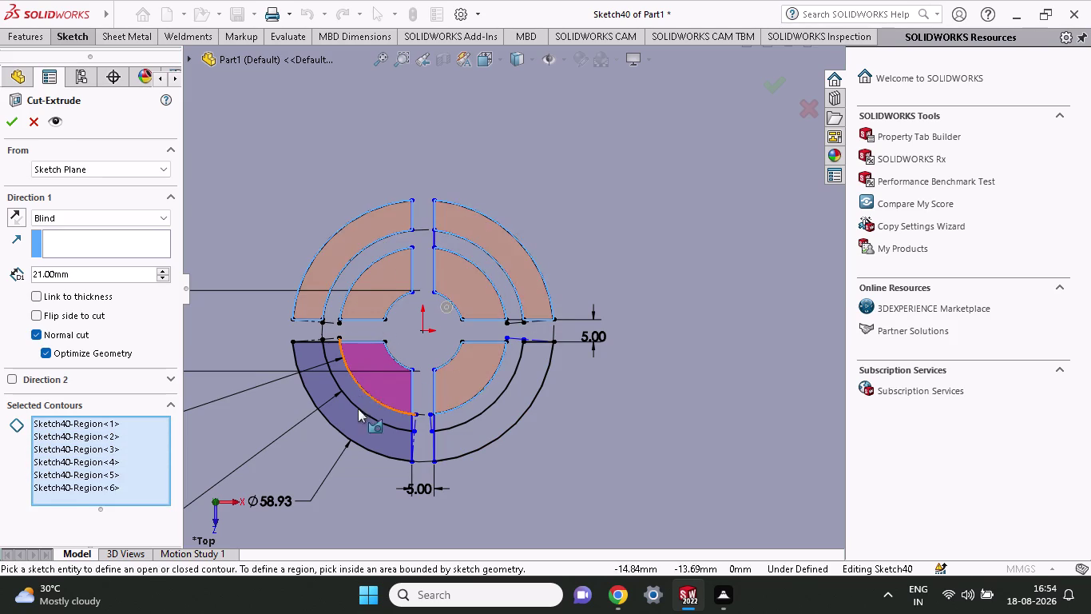
click(357, 432)
click(464, 430)
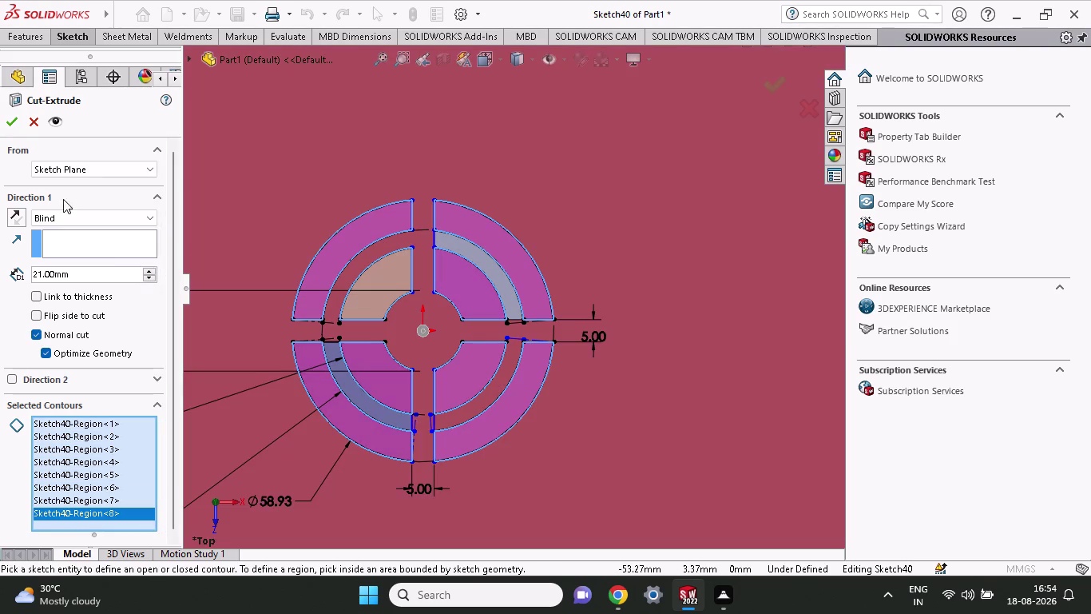
click(13, 130)
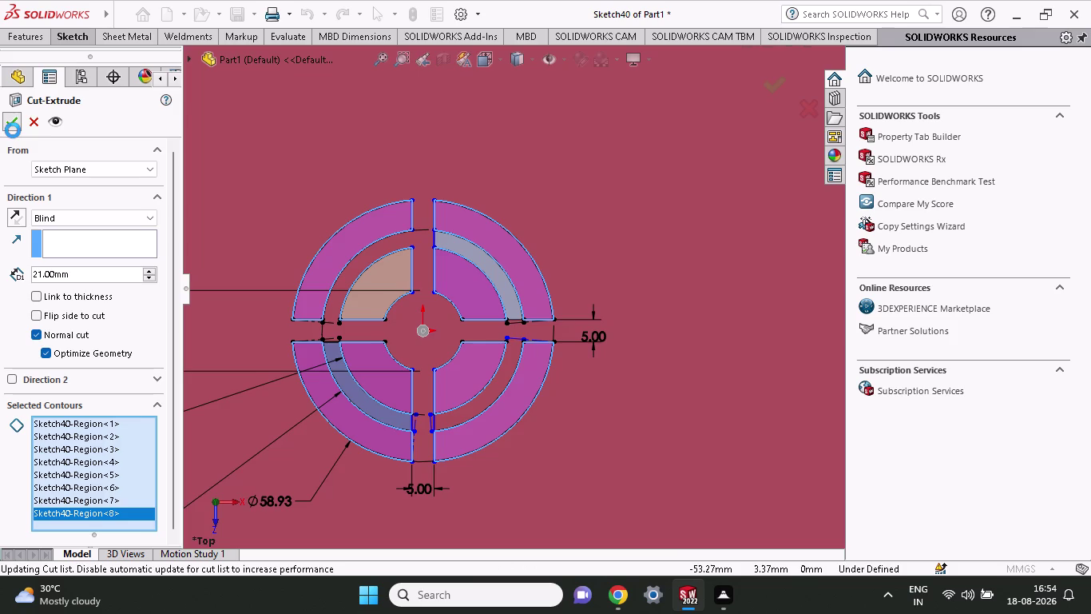
Orbit to inspect the finished cut and select the base flange face.
middle_drag(645, 449, 638, 316)
click(637, 316)
scroll(up, 3)
click(636, 453)
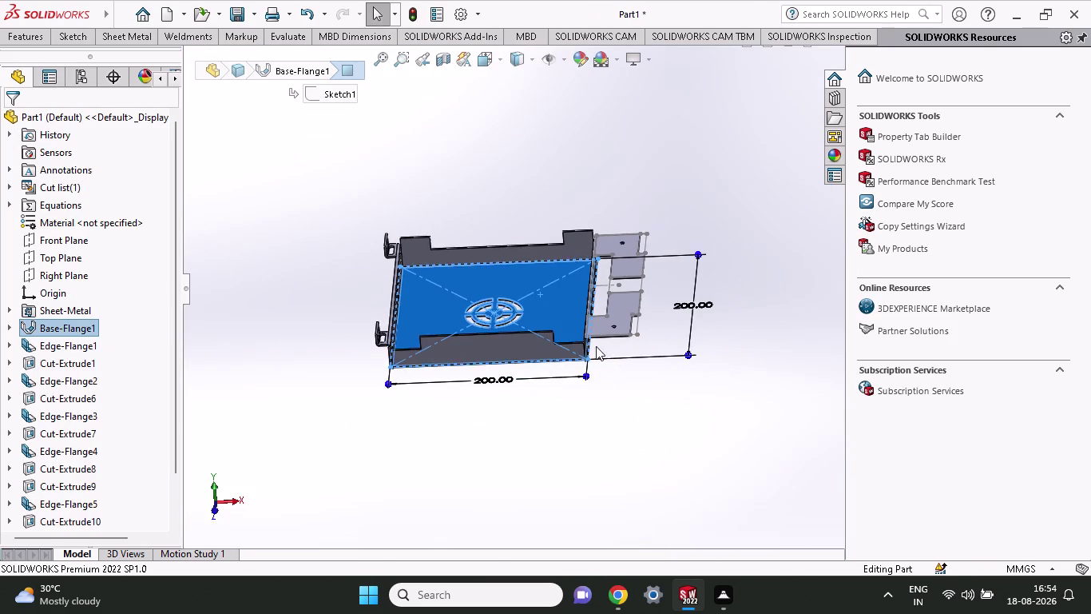
Orbit the enclosure to check the ring vent from several angles, then show the Sheet Metal tools.
scroll(down, 3)
middle_drag(498, 287, 511, 333)
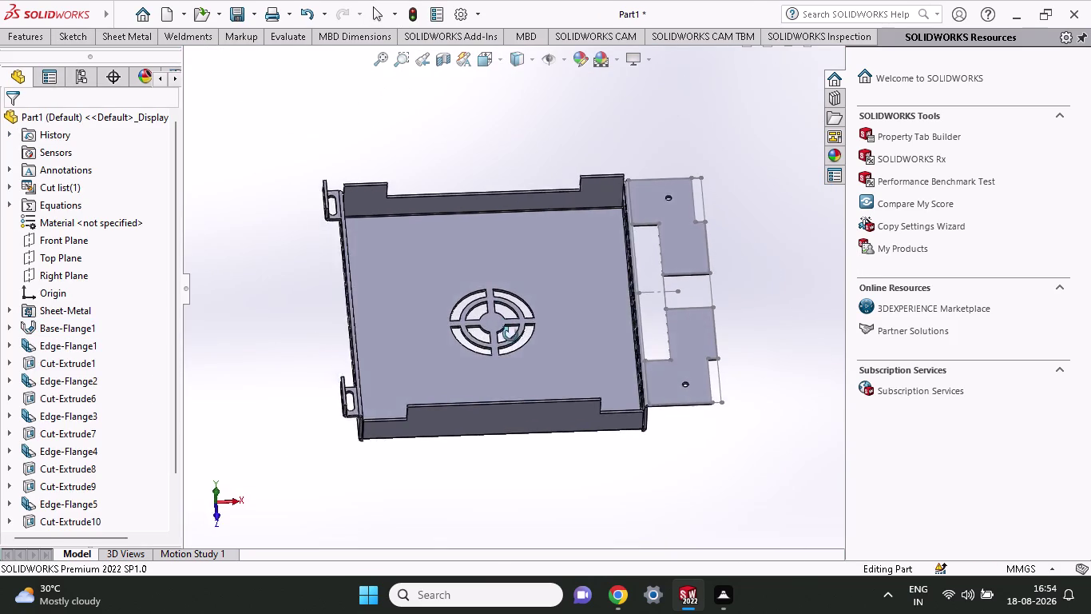
middle_drag(510, 333, 529, 361)
middle_drag(578, 303, 552, 349)
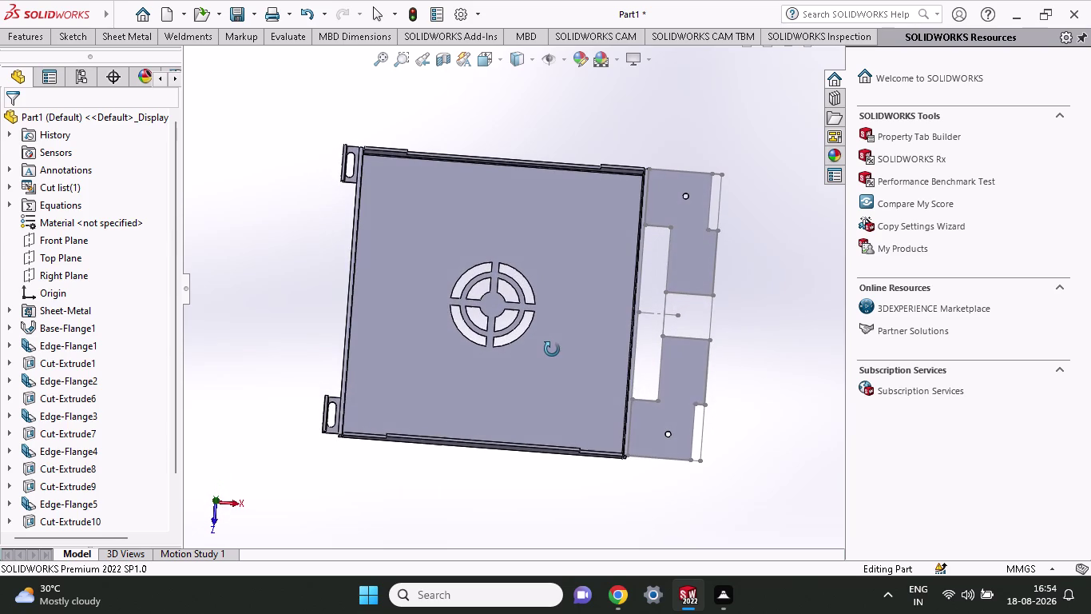
middle_drag(552, 349, 545, 485)
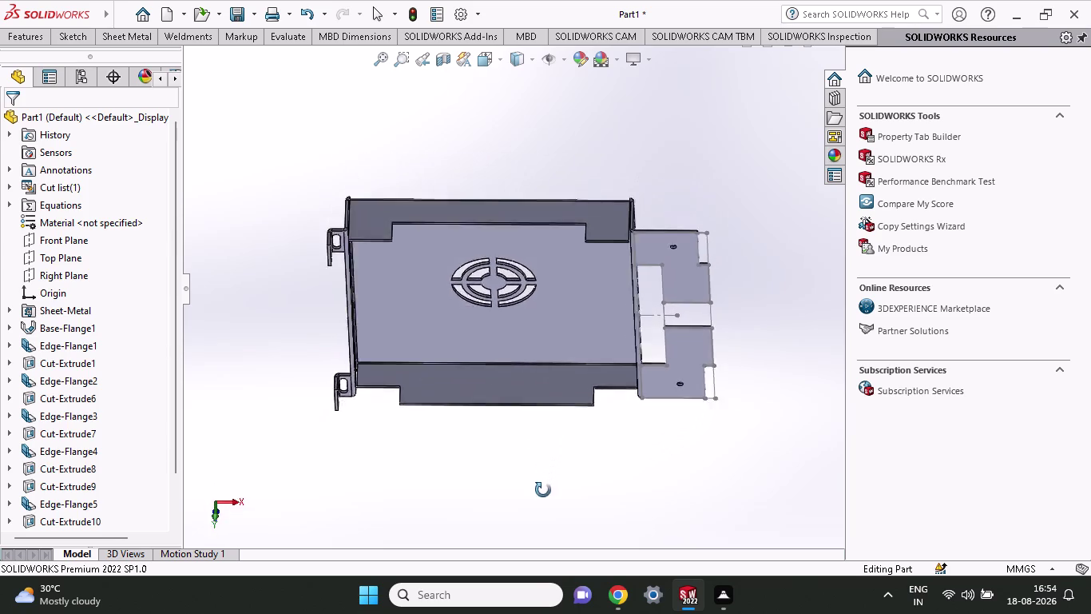
middle_drag(544, 484, 561, 286)
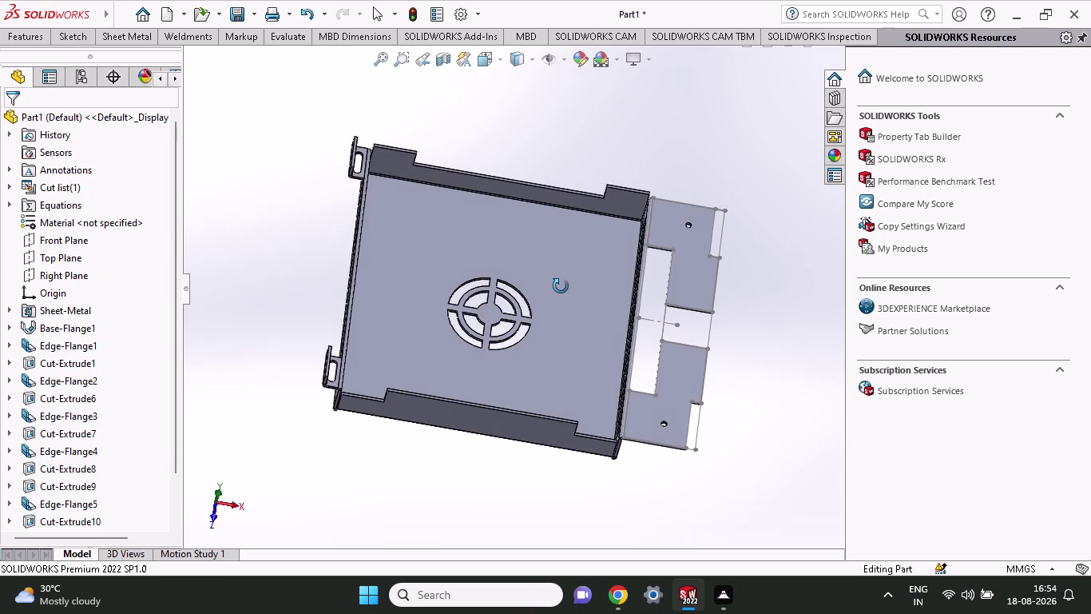
middle_drag(561, 286, 553, 285)
scroll(down, 3)
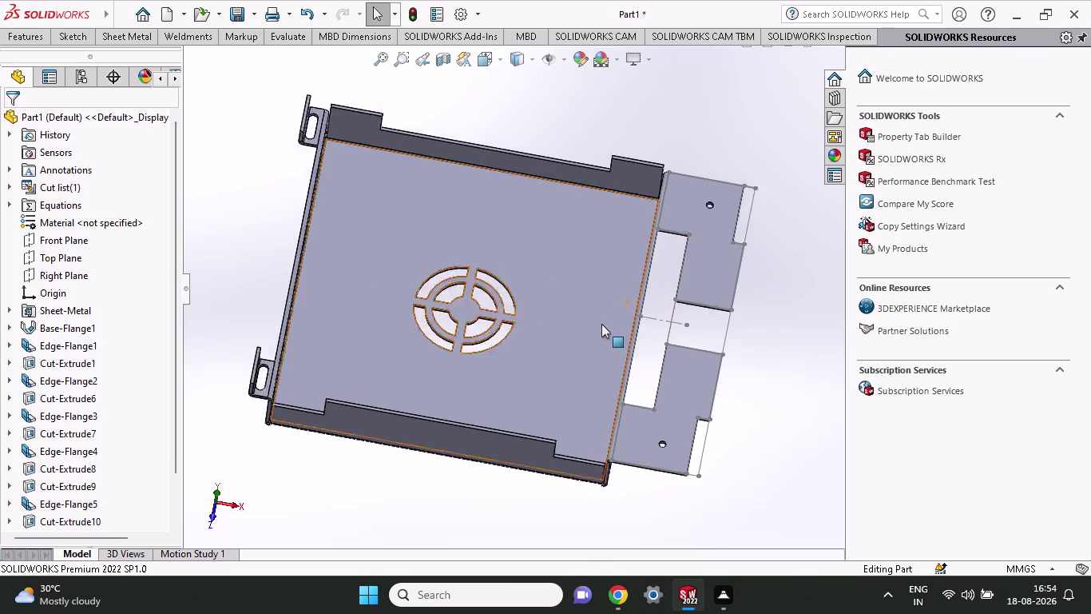
scroll(down, 3)
scroll(up, 3)
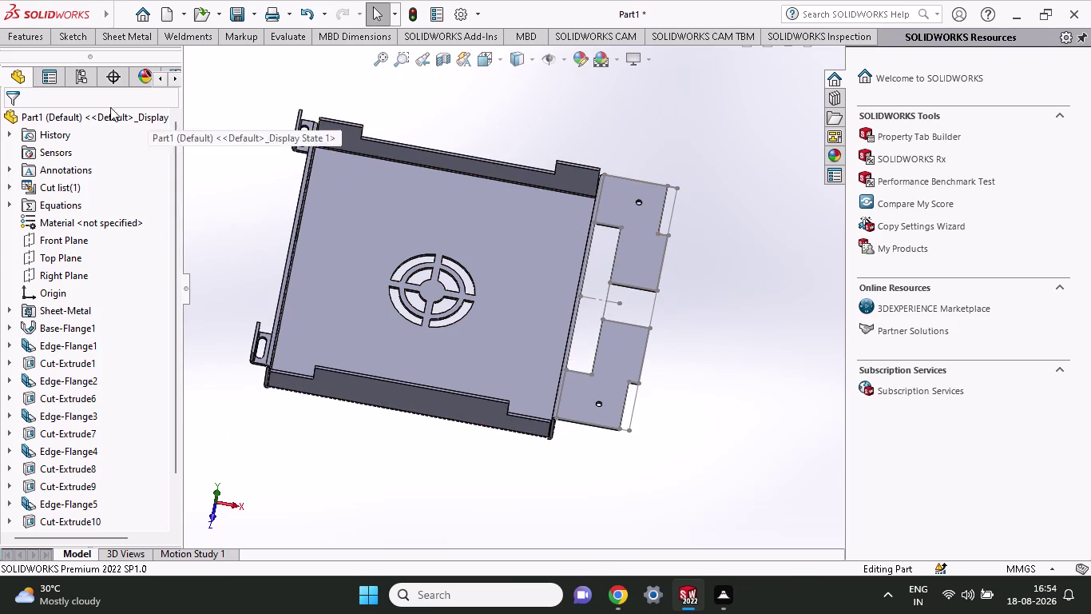
click(62, 35)
click(128, 41)
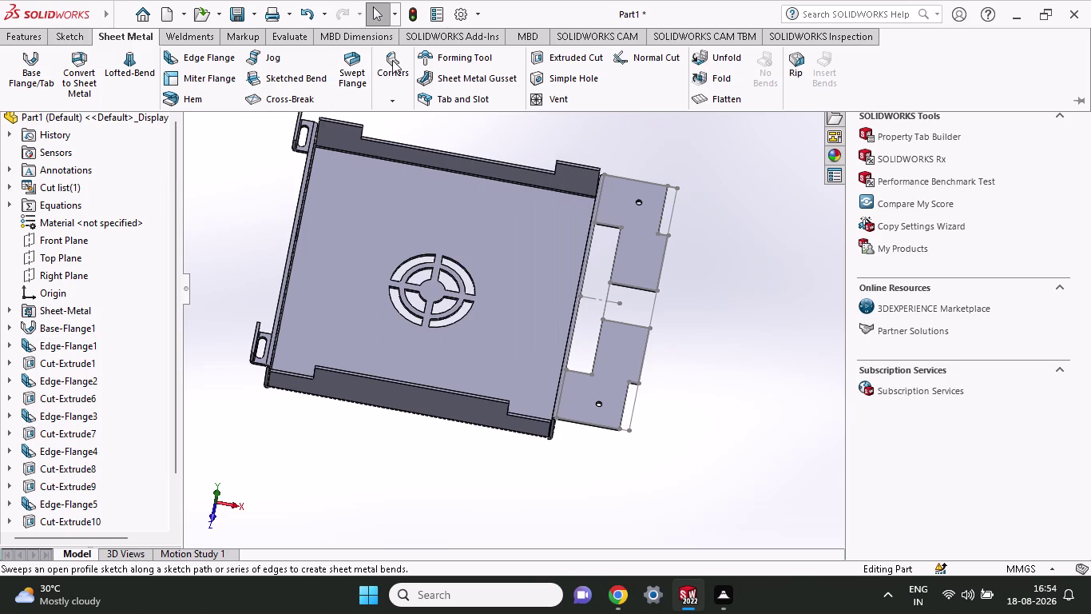
Start a Hem and select the short left edge of the lower flange.
click(189, 102)
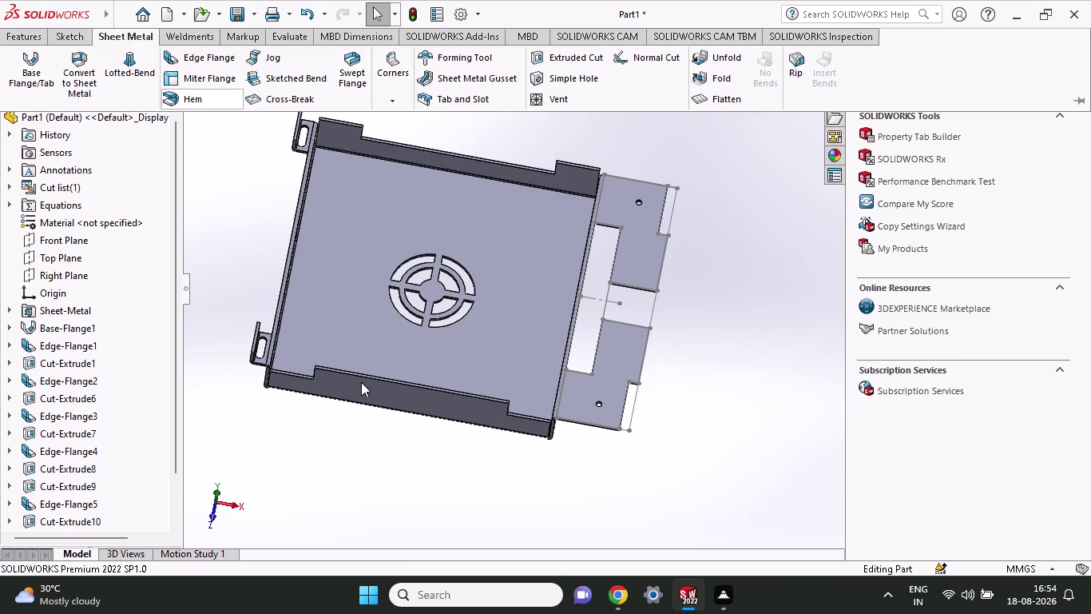
scroll(down, 3)
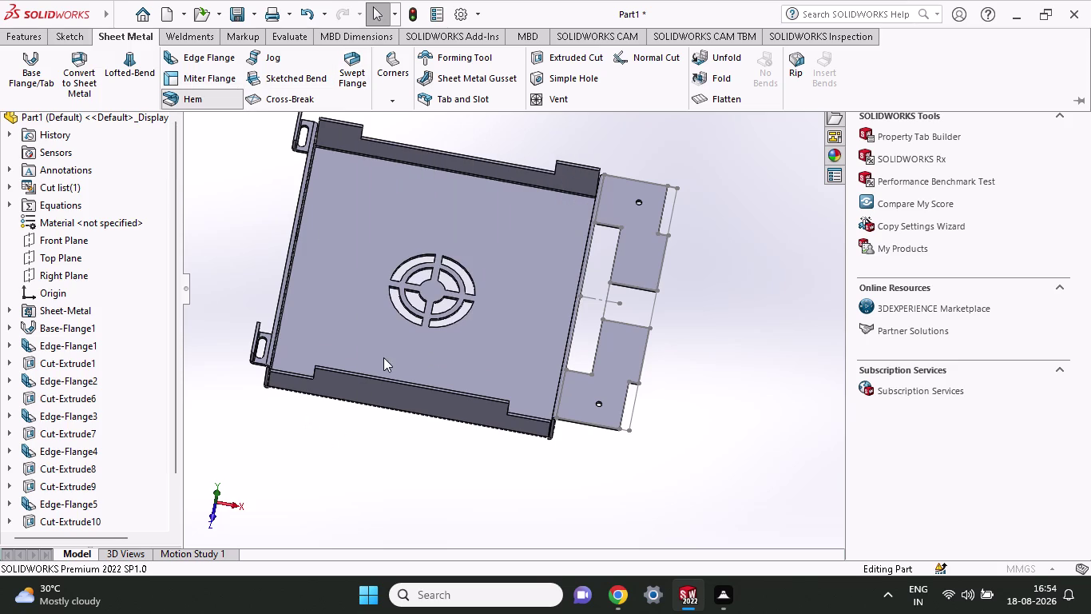
click(216, 95)
click(715, 397)
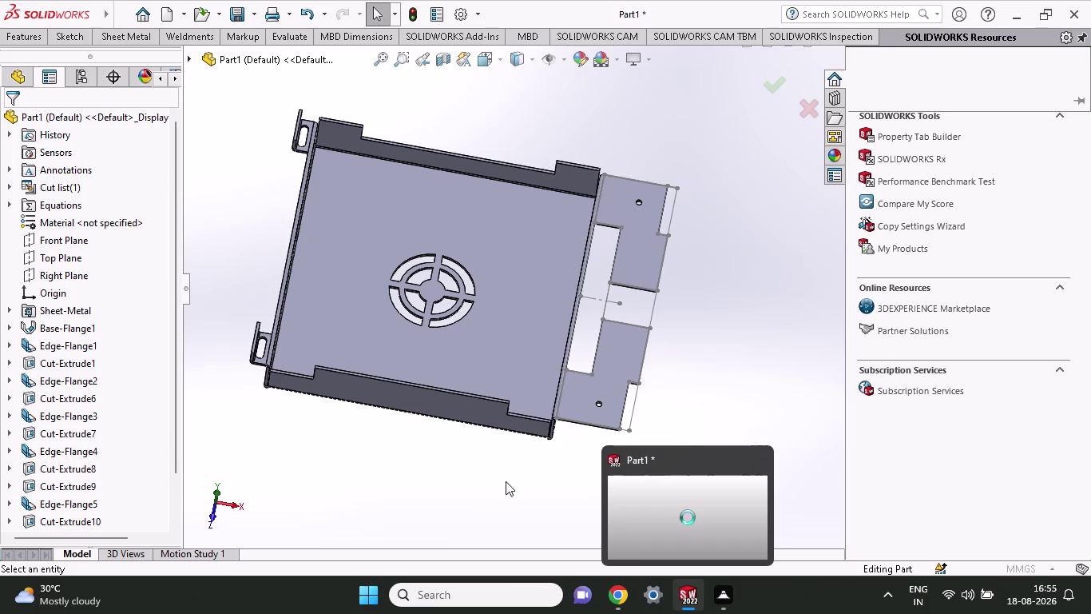
click(442, 493)
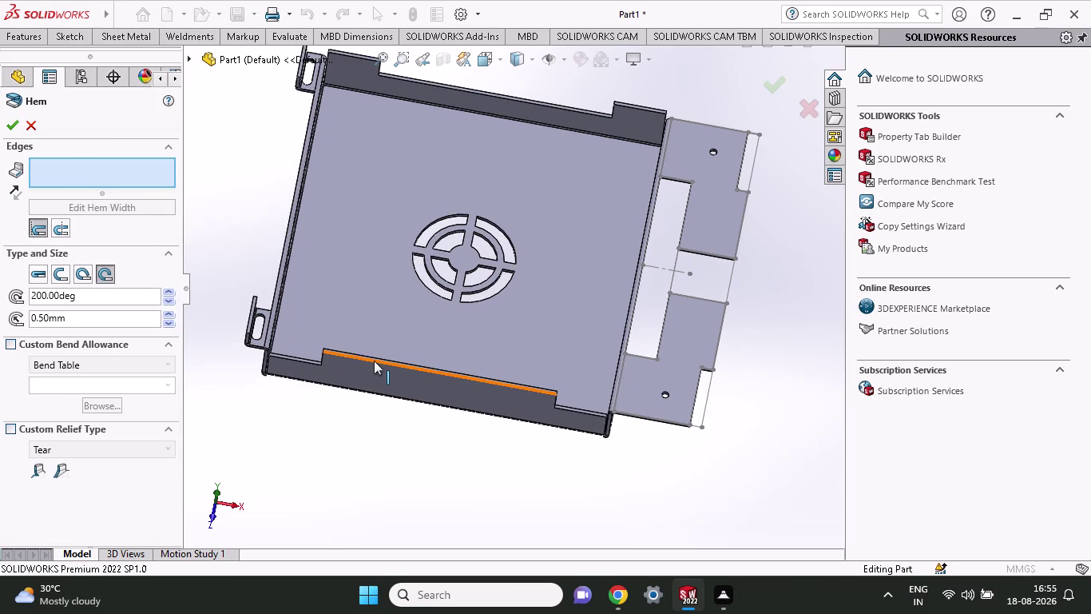
click(301, 359)
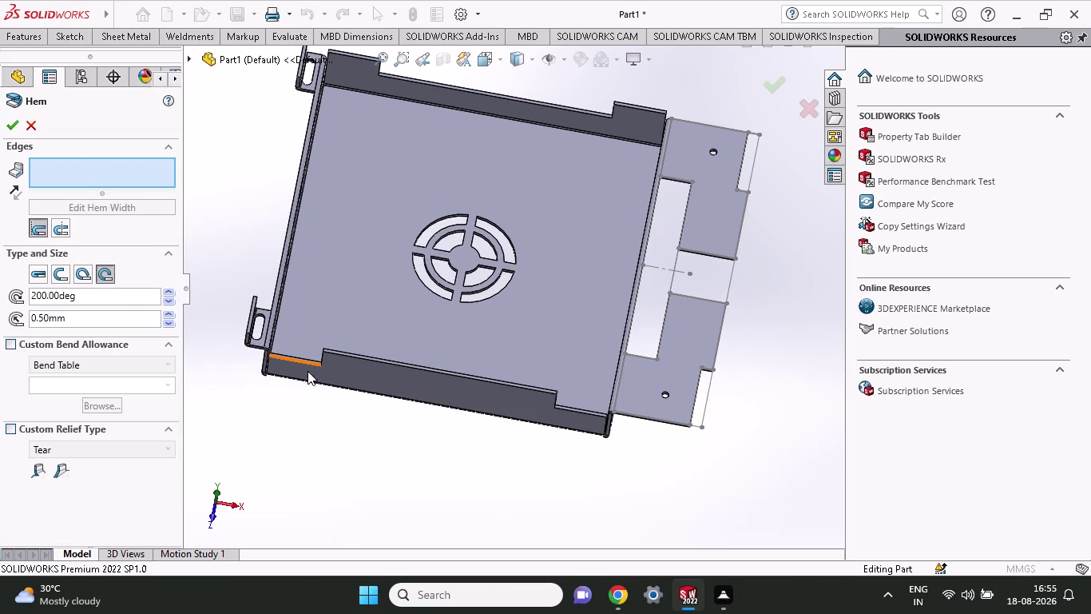
click(309, 362)
Add the long lower flange edge to the hem, then click near its right end.
scroll(down, 3)
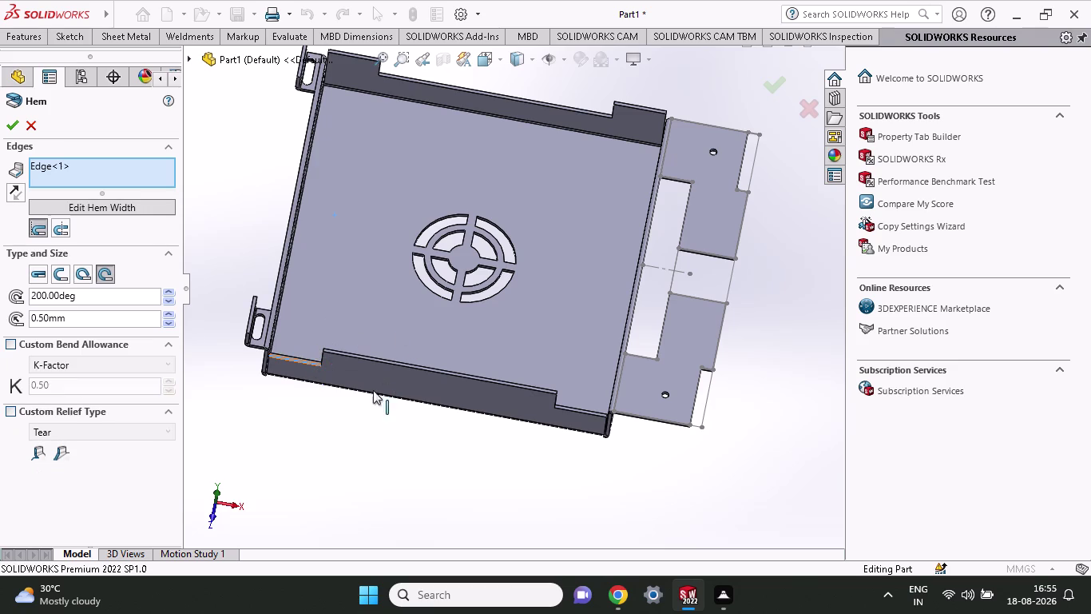
scroll(down, 3)
click(379, 417)
scroll(up, 3)
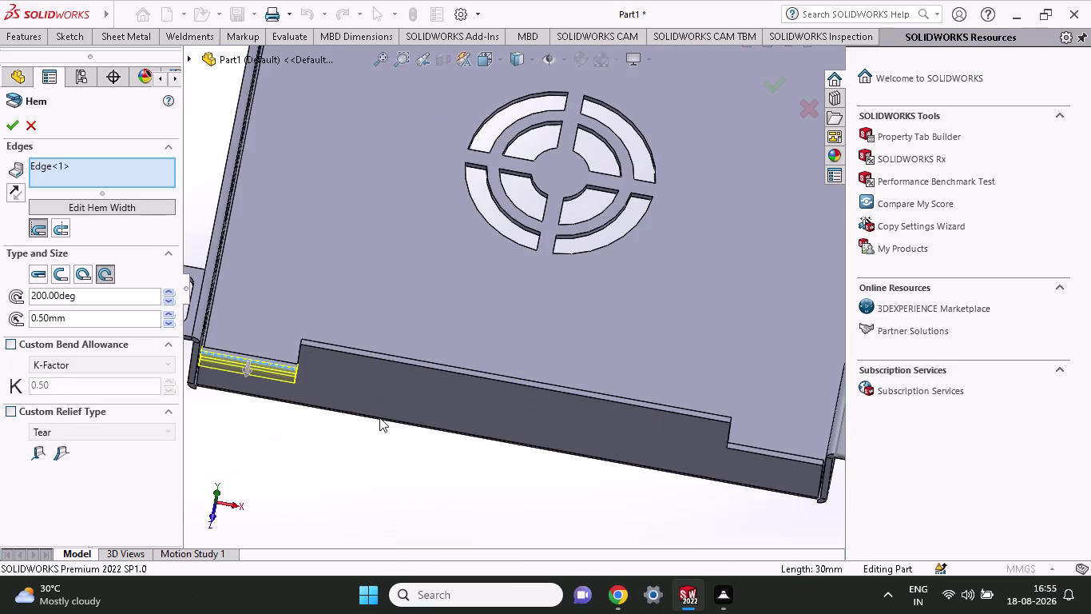
drag(245, 378, 263, 312)
click(346, 349)
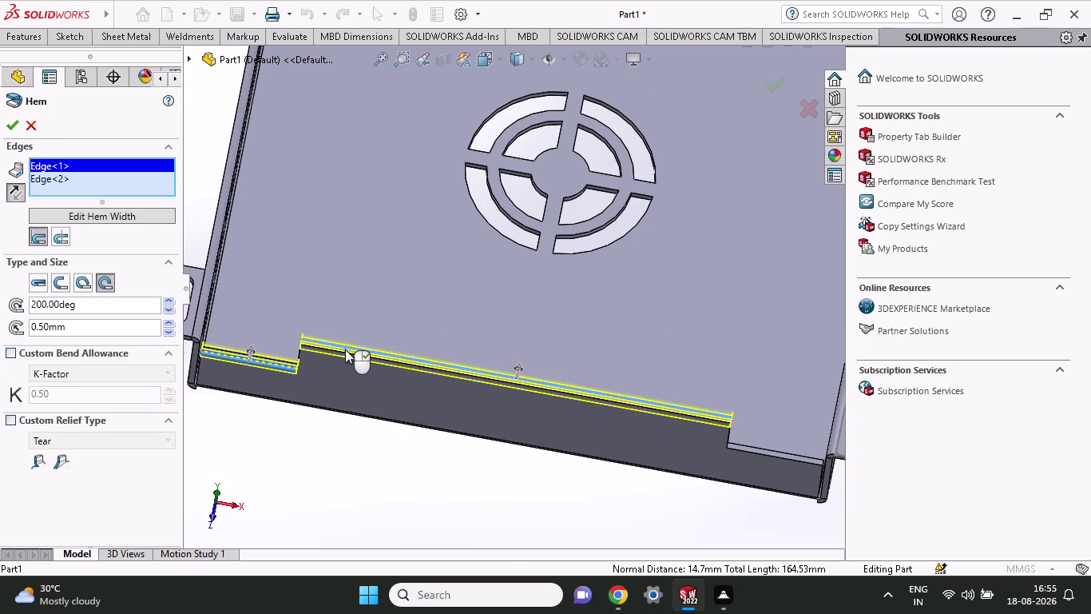
scroll(up, 3)
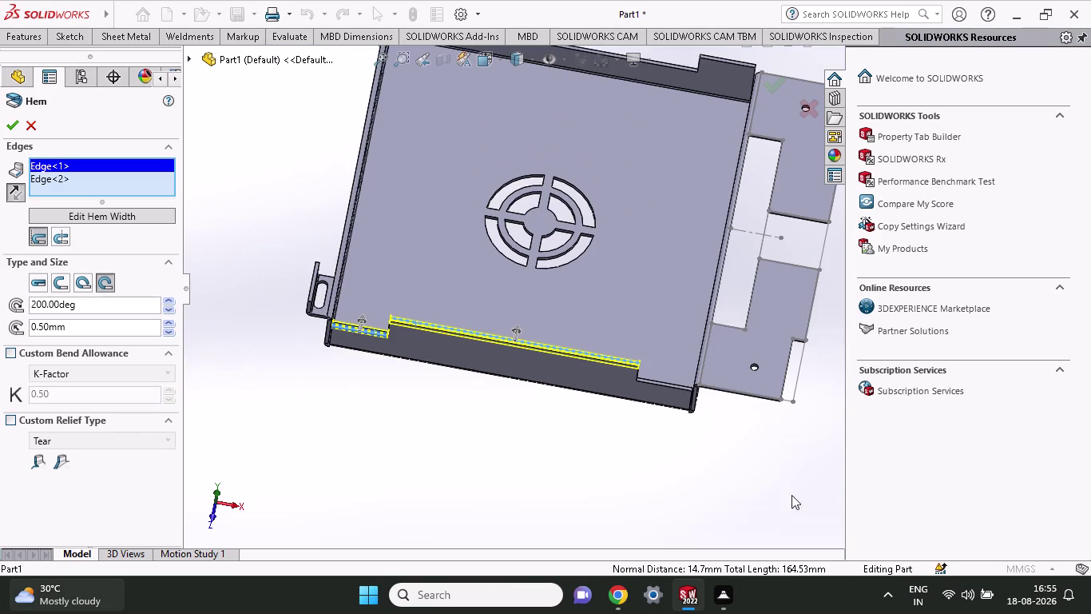
click(669, 381)
click(670, 383)
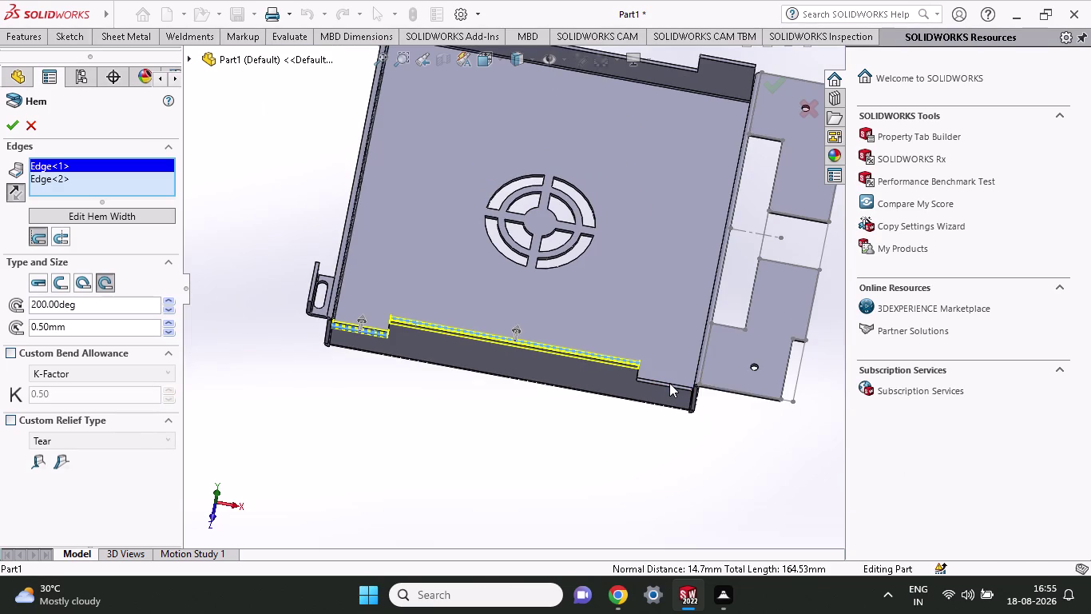
click(670, 379)
click(667, 381)
Add the short right lower flange edge to the hem.
scroll(down, 3)
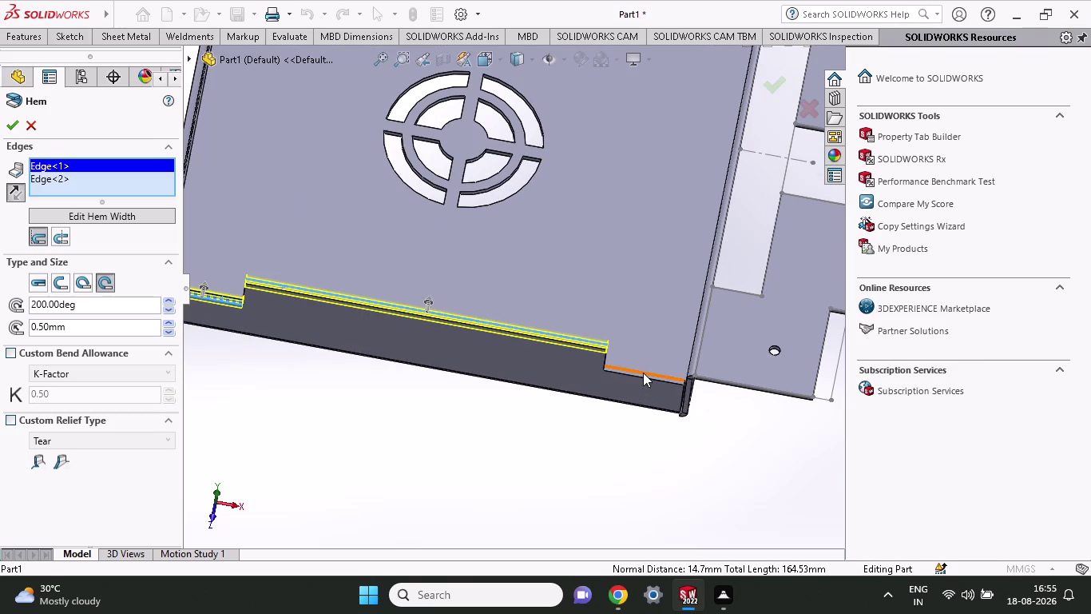
click(643, 372)
click(646, 369)
click(646, 374)
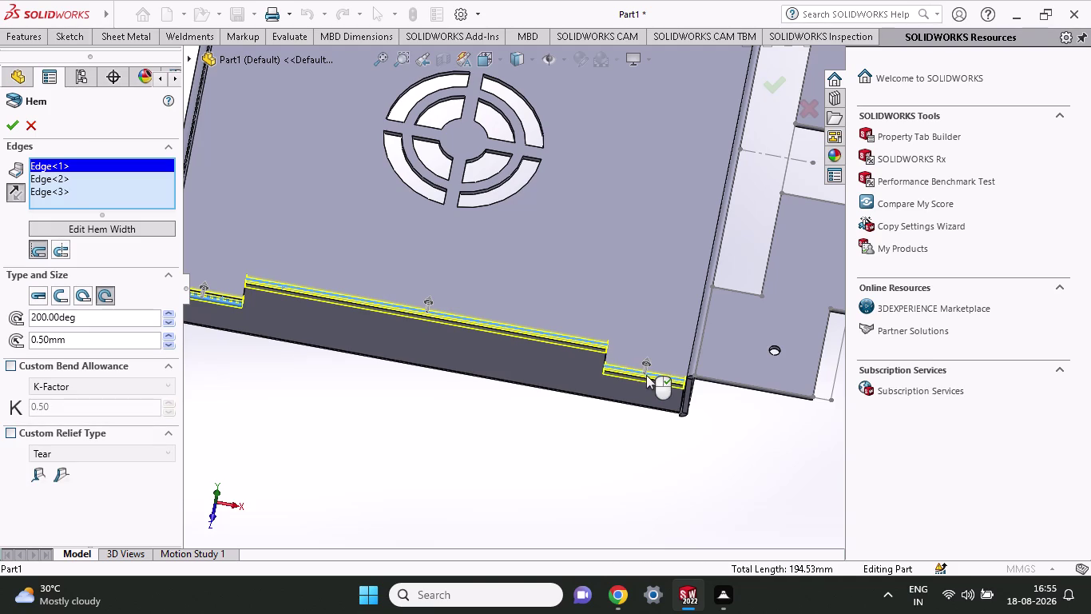
scroll(up, 3)
scroll(up, 3)
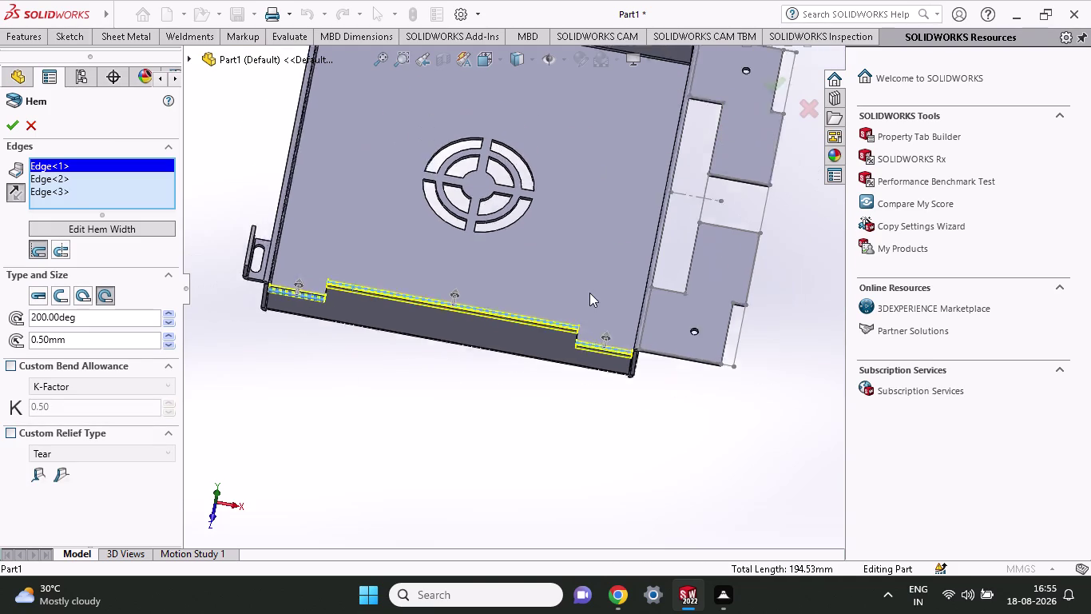
scroll(up, 3)
scroll(down, 3)
scroll(down, 3)
scroll(up, 3)
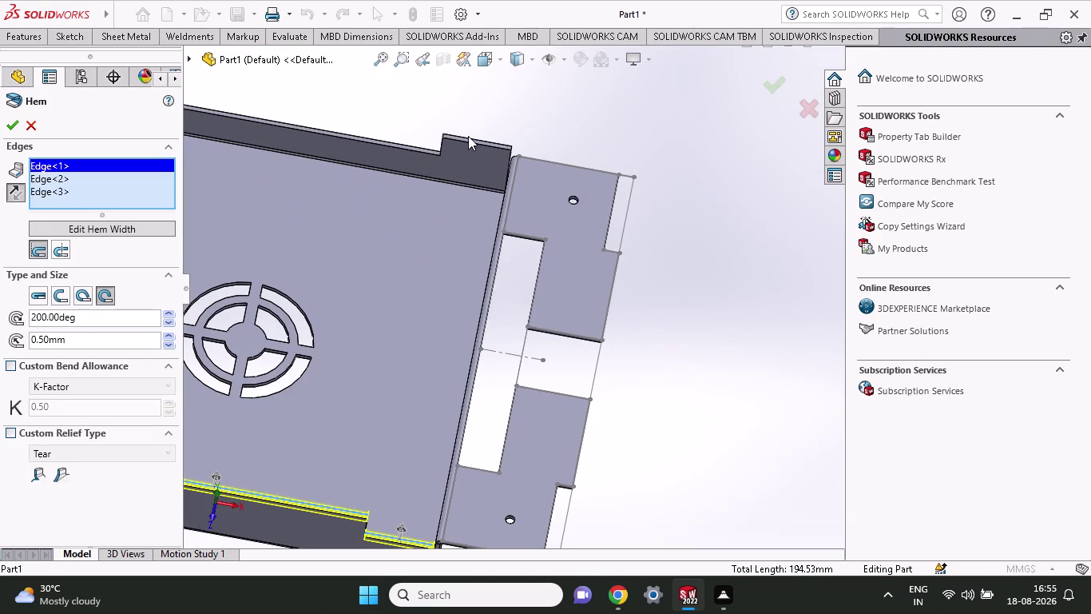
scroll(up, 3)
scroll(down, 3)
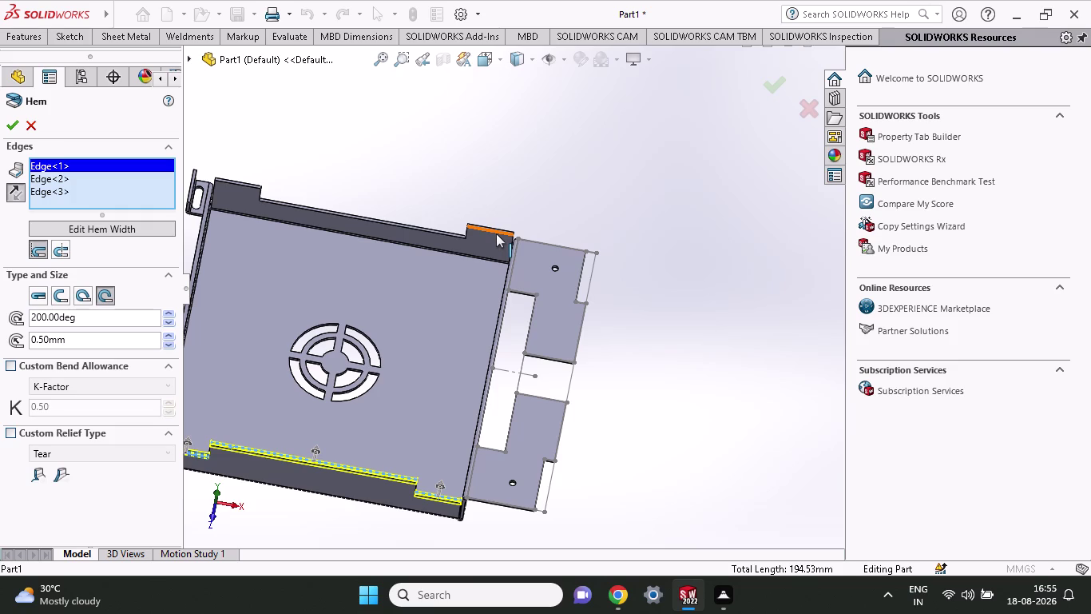
Add the two short upper flange edges and the long upper edge to the hem.
click(426, 233)
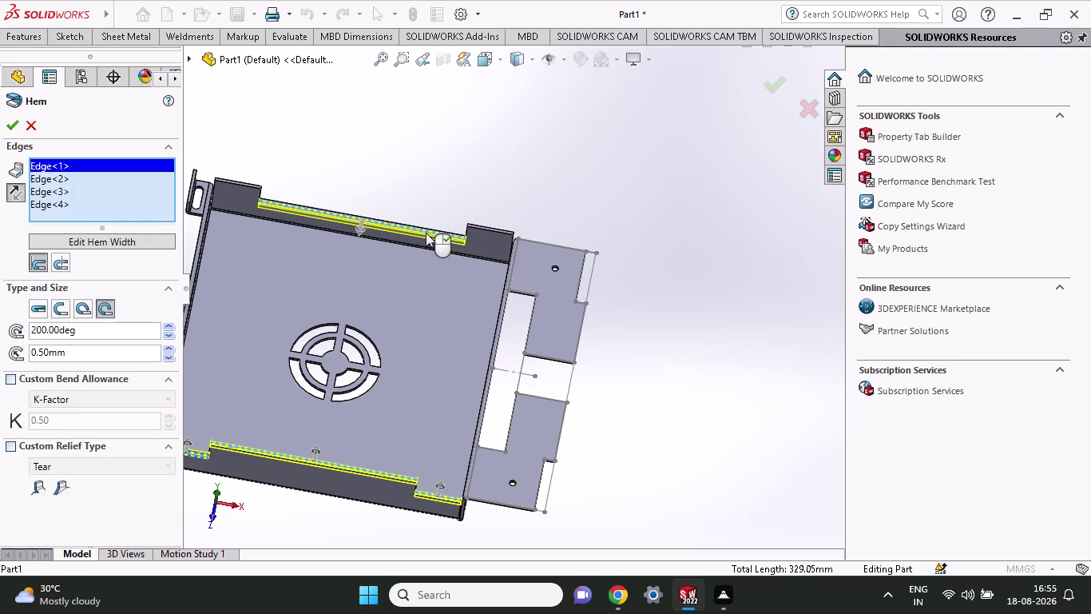
click(241, 184)
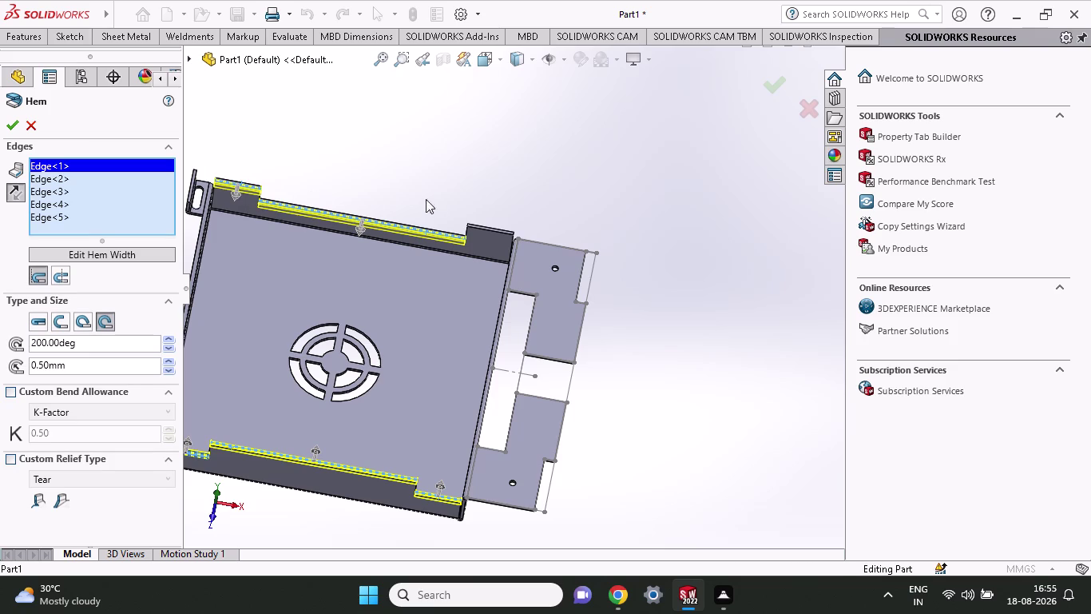
click(487, 233)
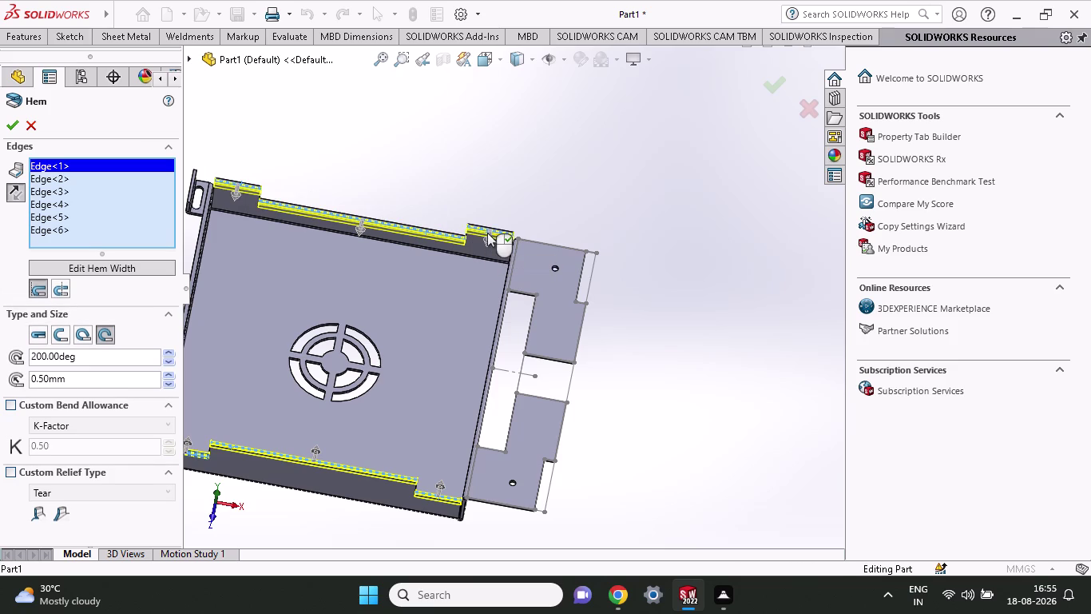
Set the hem angle to 278 degrees and orbit to check the preview.
scroll(up, 3)
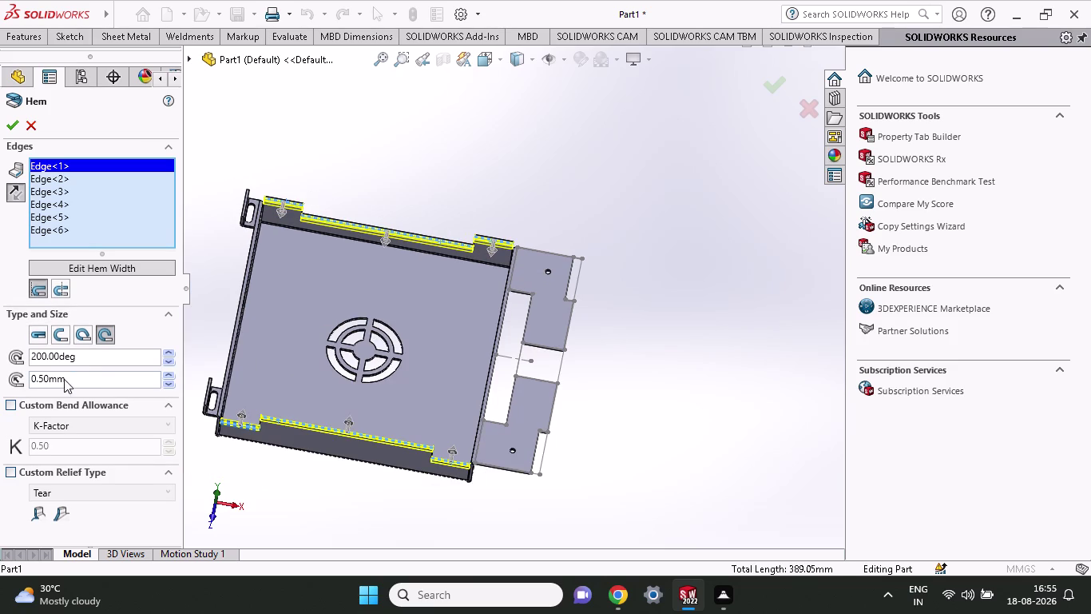
drag(87, 361, 20, 366)
drag(92, 351, 1, 366)
key(2)
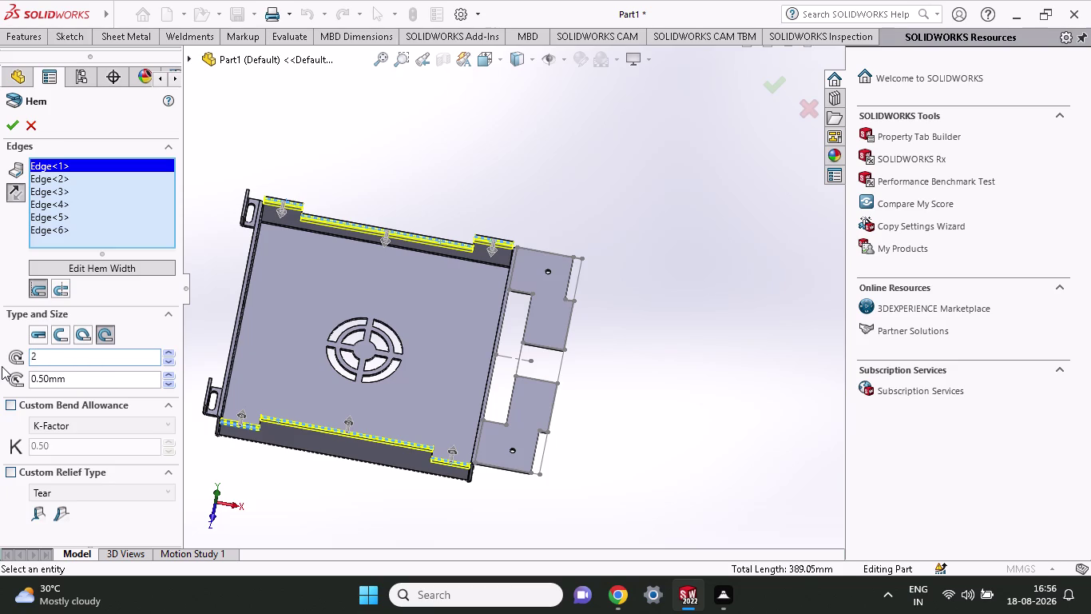
text(78)
click(263, 330)
middle_drag(272, 330, 329, 282)
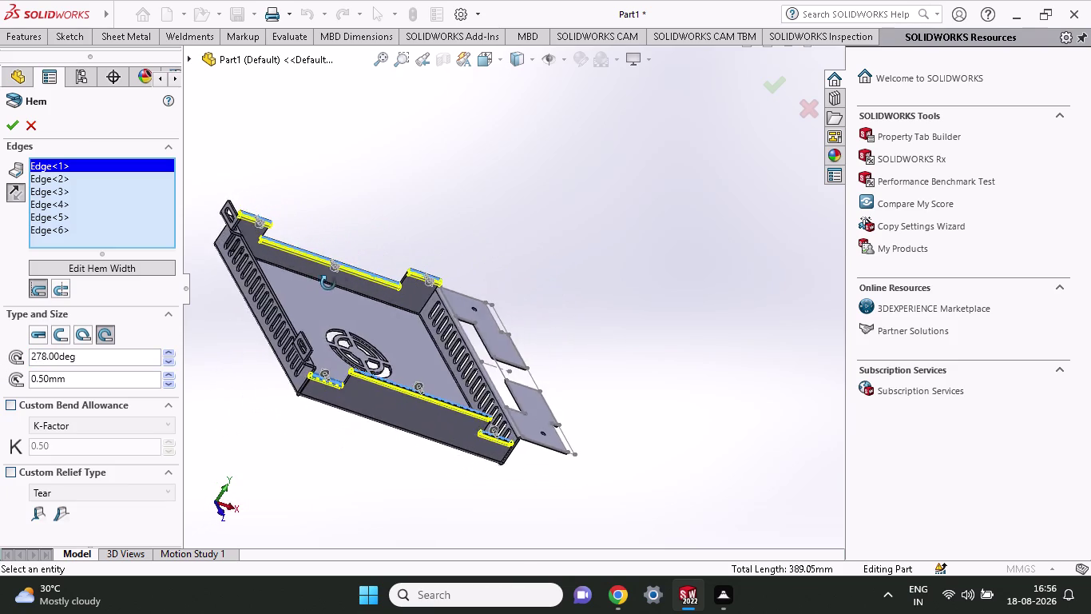
Enter a 2 mm hem length and check the hem preview.
middle_drag(329, 283, 349, 354)
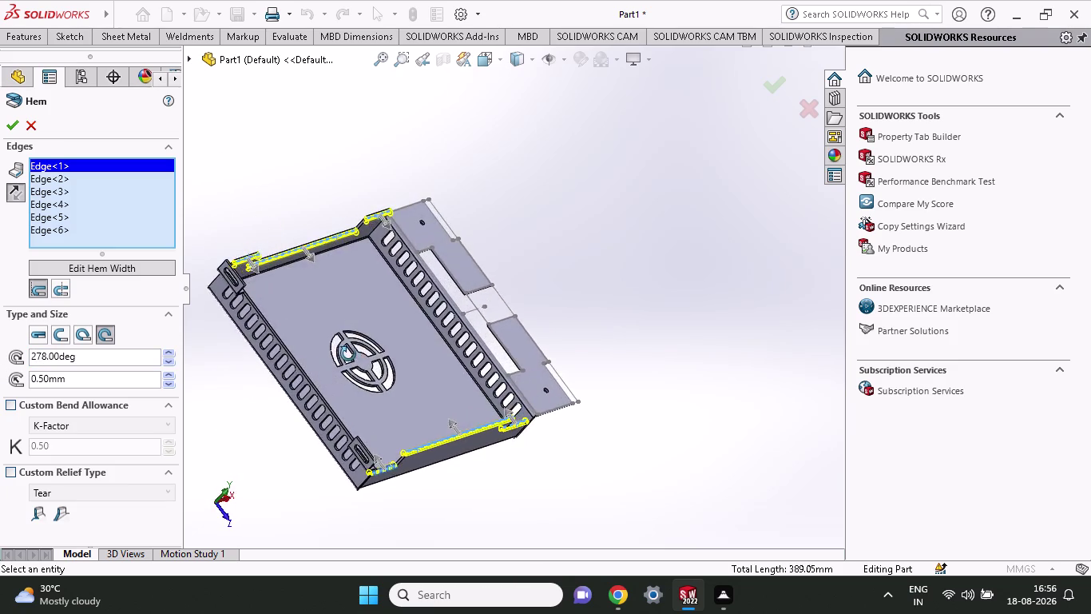
middle_drag(348, 354, 282, 333)
drag(94, 378, 0, 389)
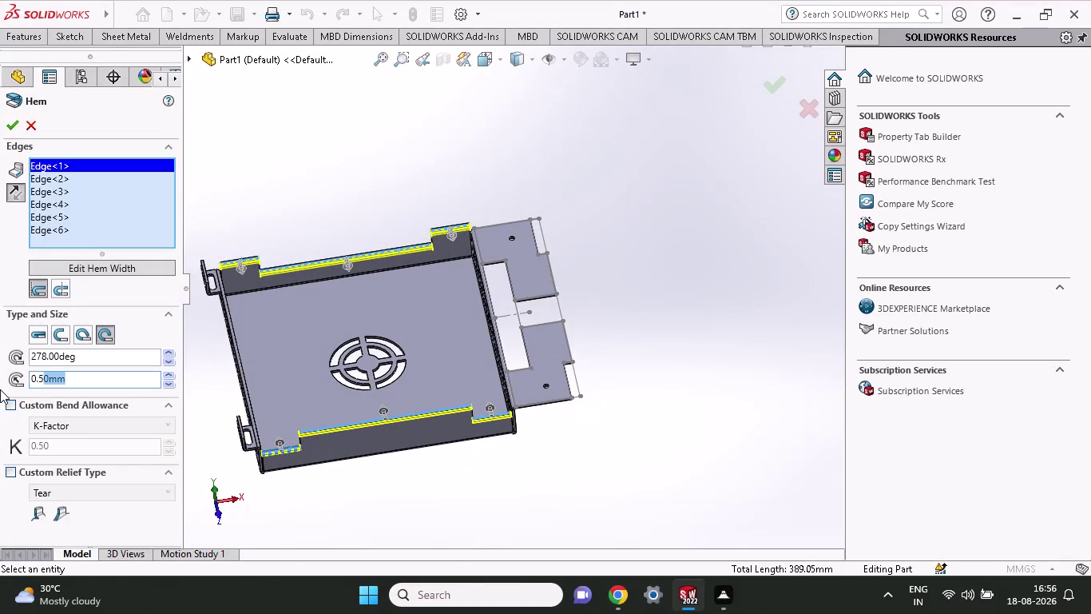
key(2)
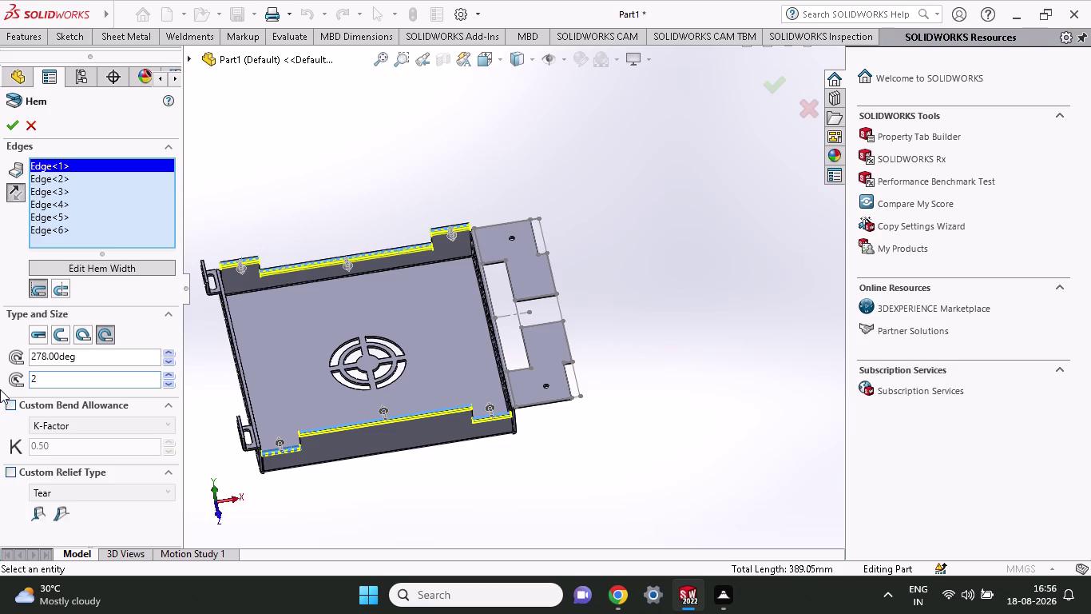
click(0, 384)
click(351, 194)
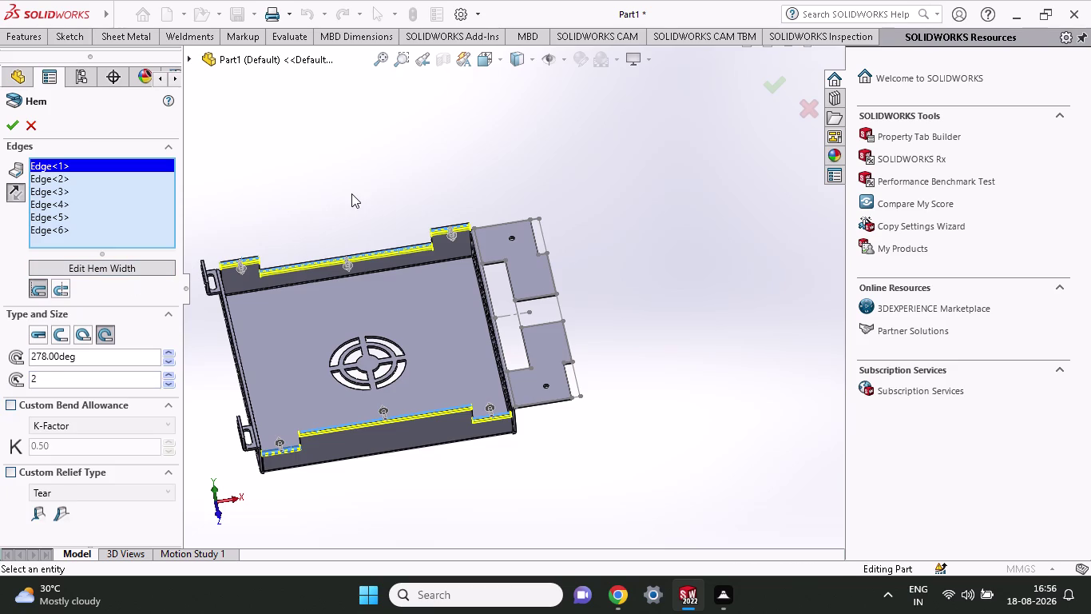
Change the hem size to 1.00 mm, inspect the 278° hems, and confirm the feature.
middle_drag(352, 193, 450, 152)
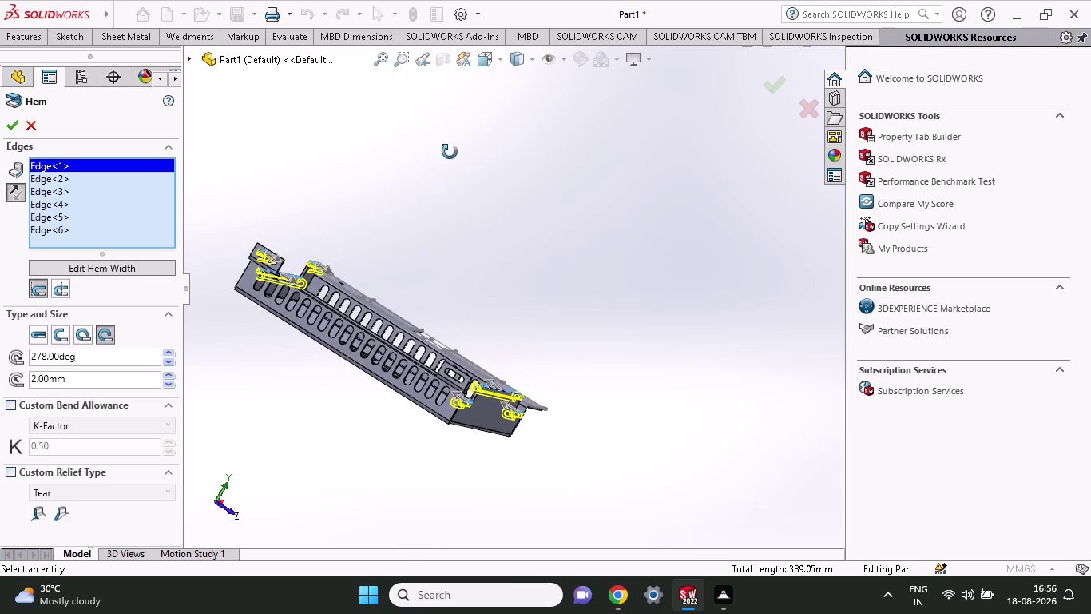
middle_drag(449, 152, 441, 195)
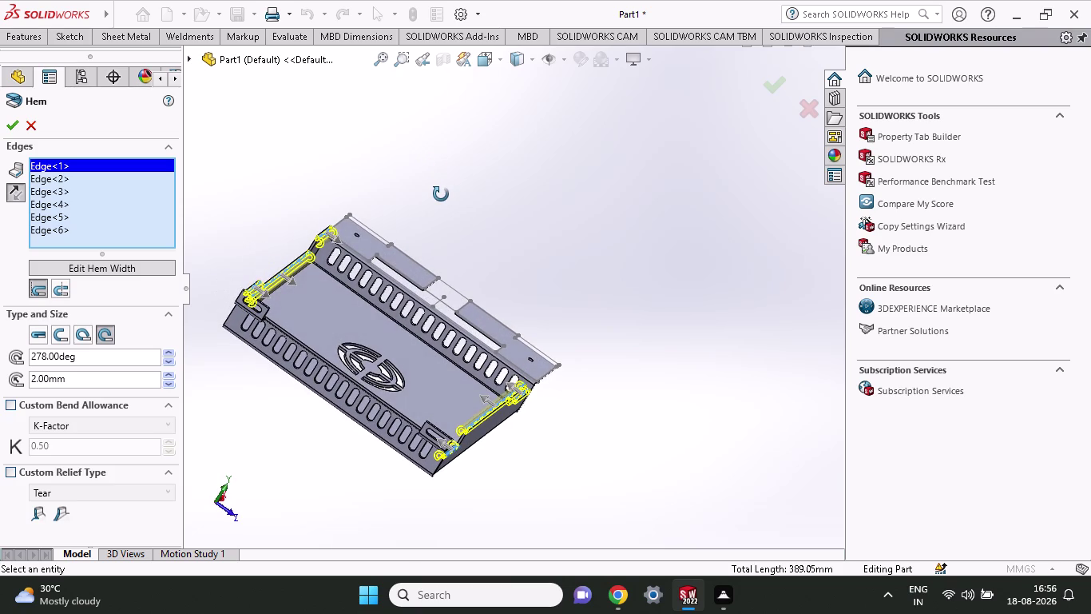
middle_drag(441, 194, 446, 180)
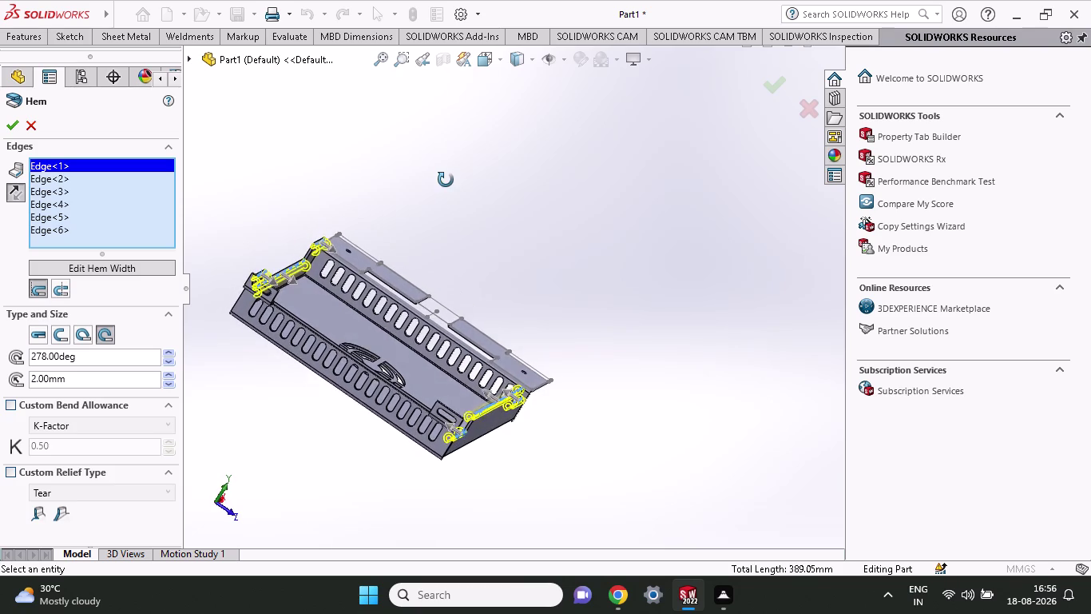
middle_drag(446, 180, 241, 163)
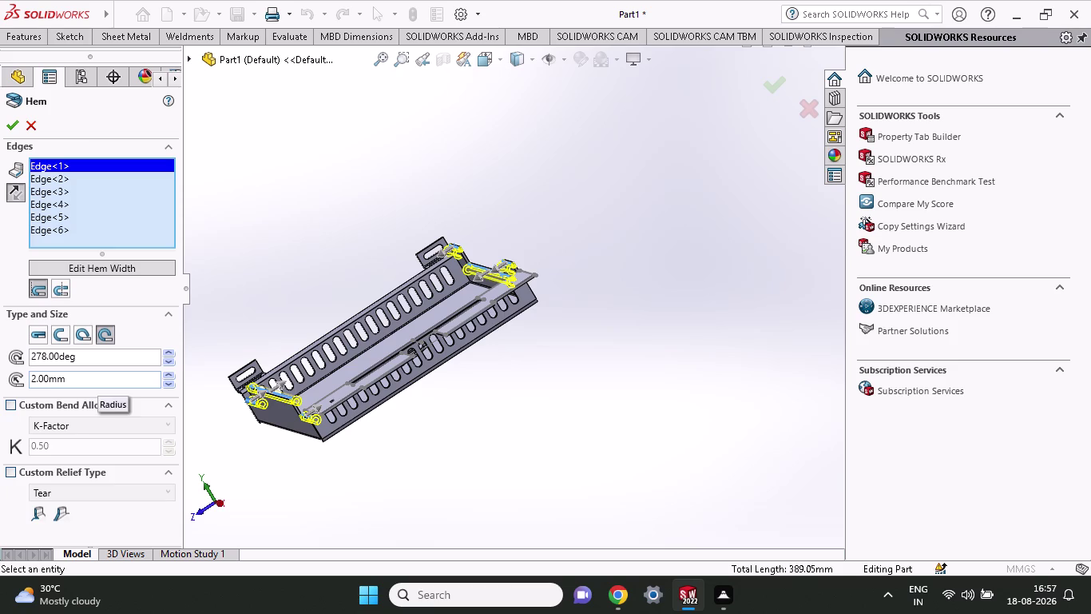
middle_drag(352, 494, 350, 515)
drag(85, 384, 3, 383)
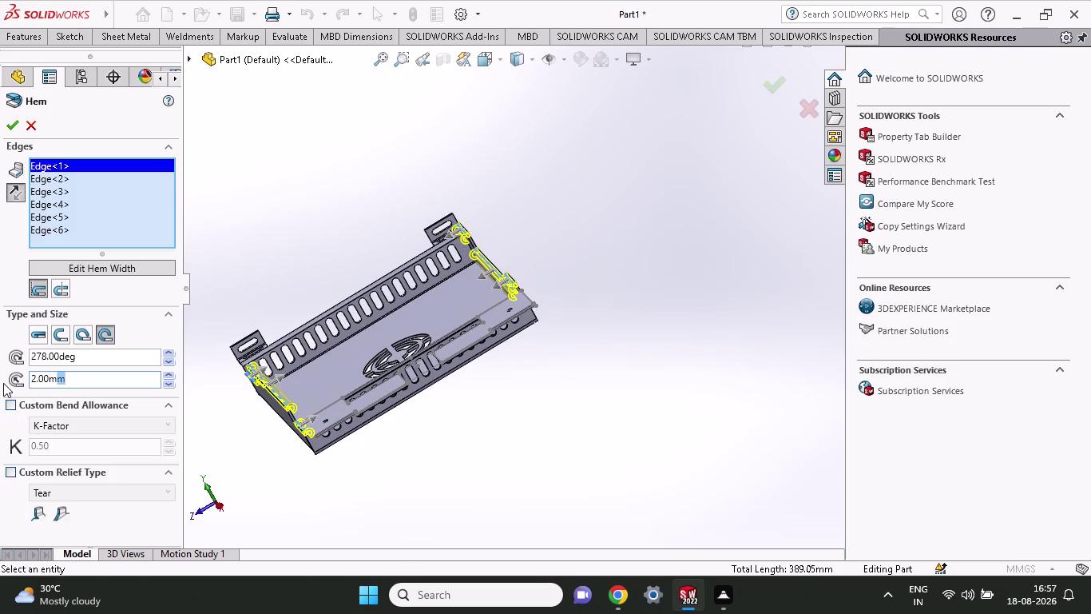
key(1)
click(403, 505)
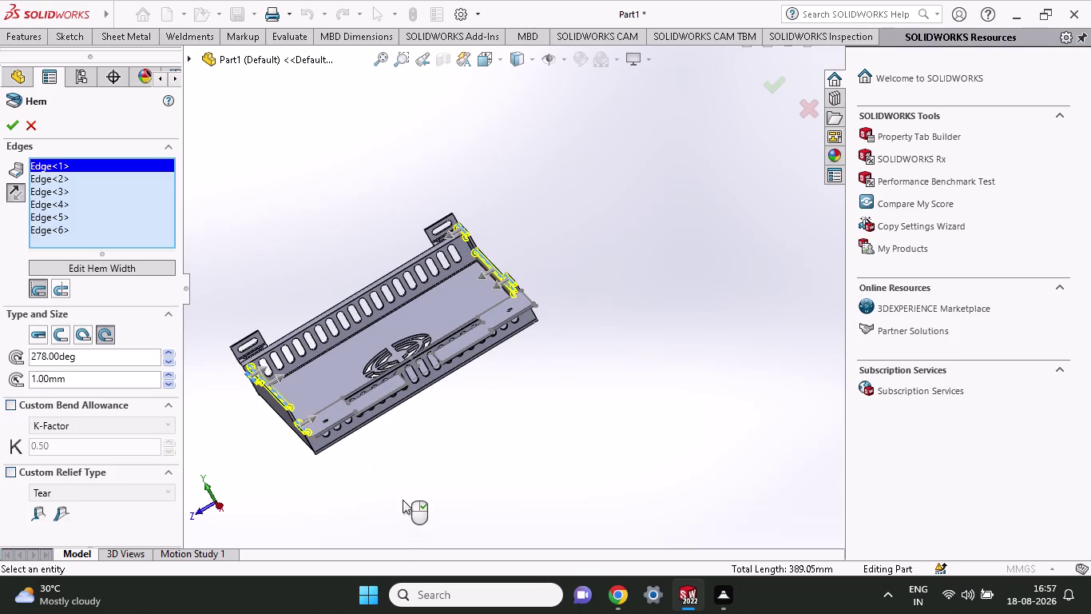
middle_drag(408, 493, 395, 491)
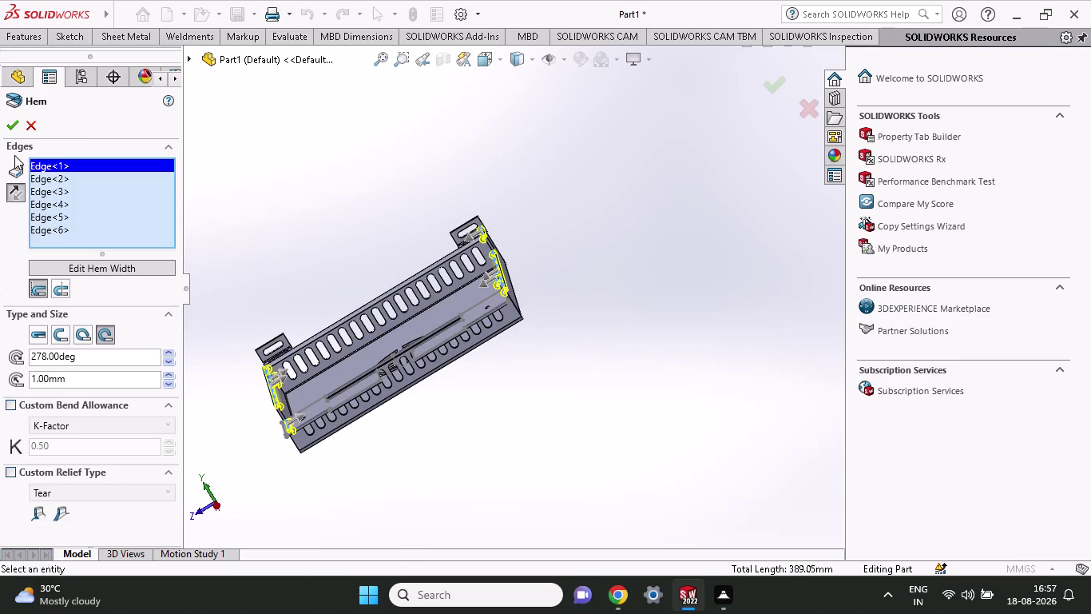
click(6, 117)
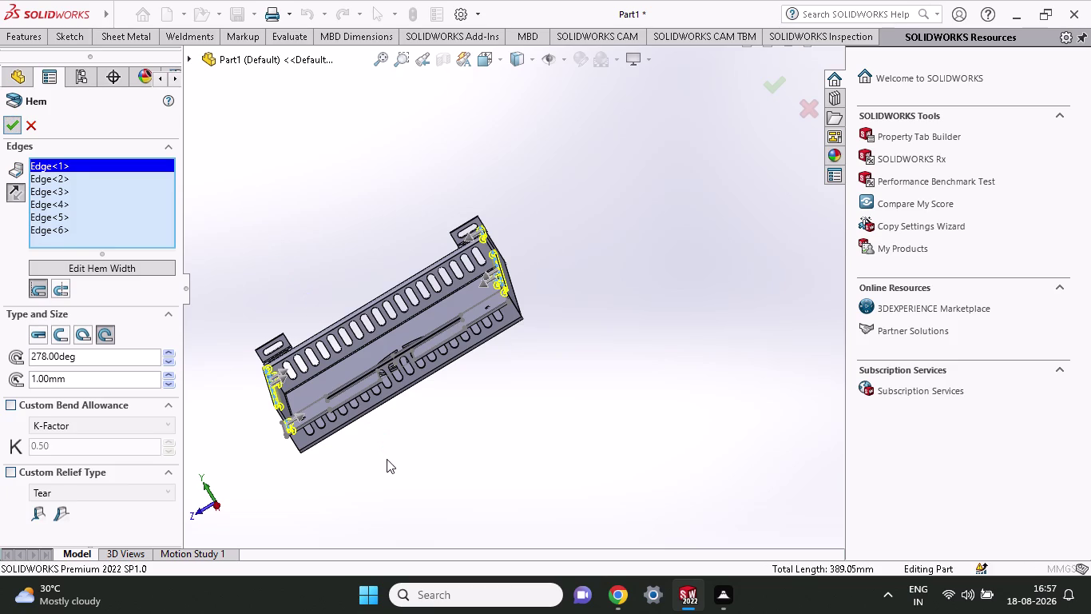
middle_drag(401, 442, 503, 407)
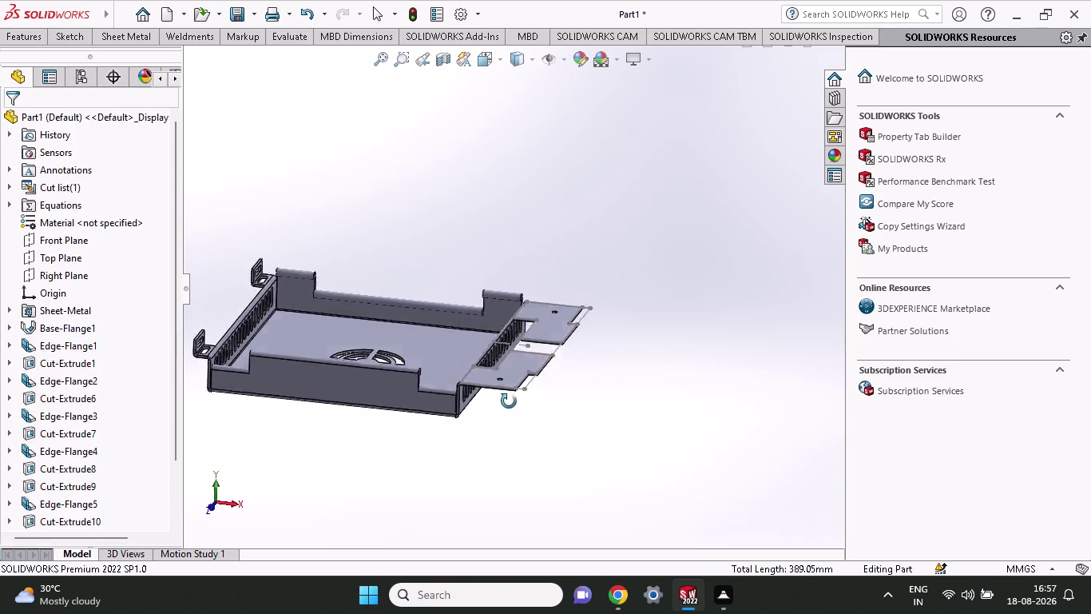
Orbit to the base face and start a new 90° Edge Flange from Sheet Metal.
middle_drag(503, 407, 466, 479)
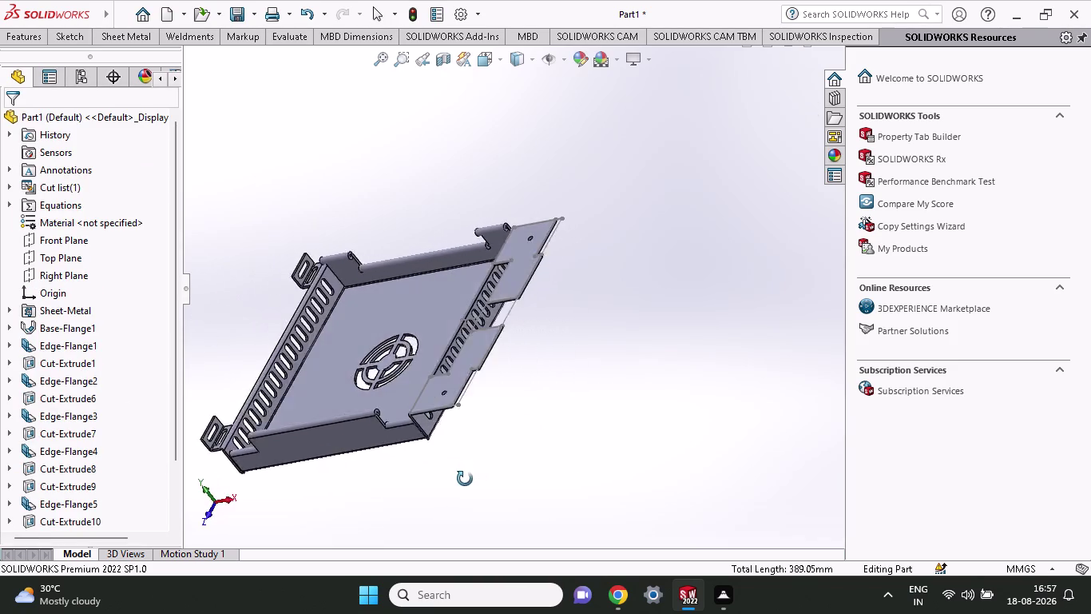
middle_drag(467, 479, 511, 460)
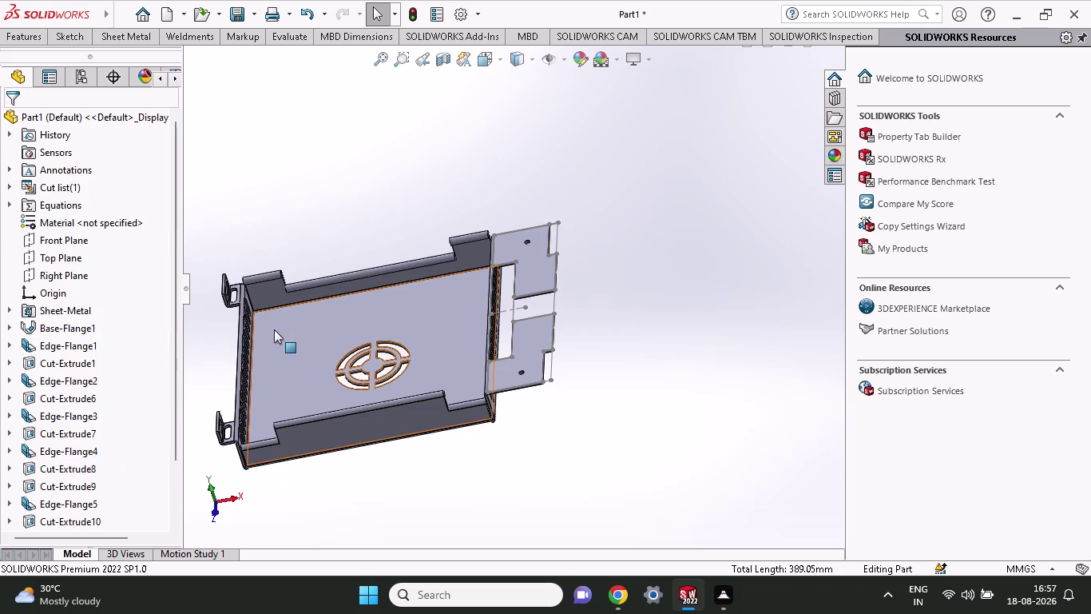
click(71, 32)
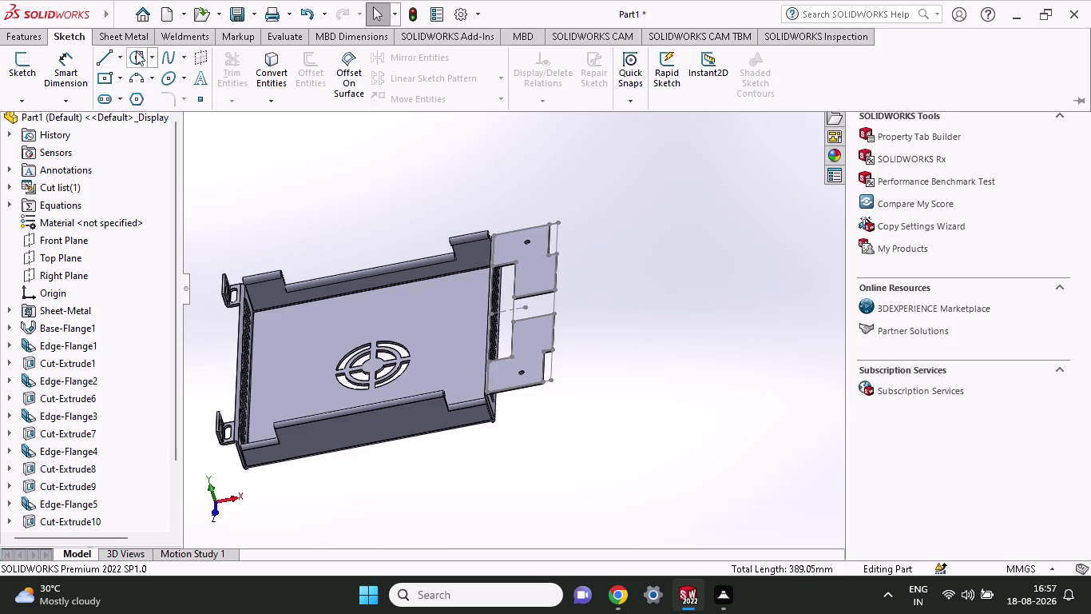
click(111, 38)
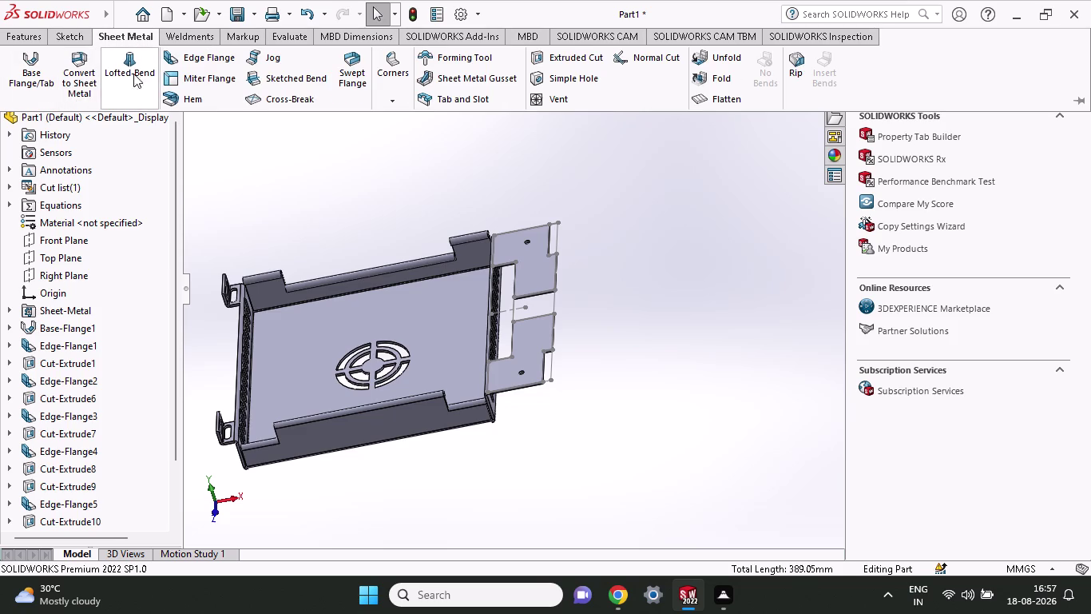
click(175, 63)
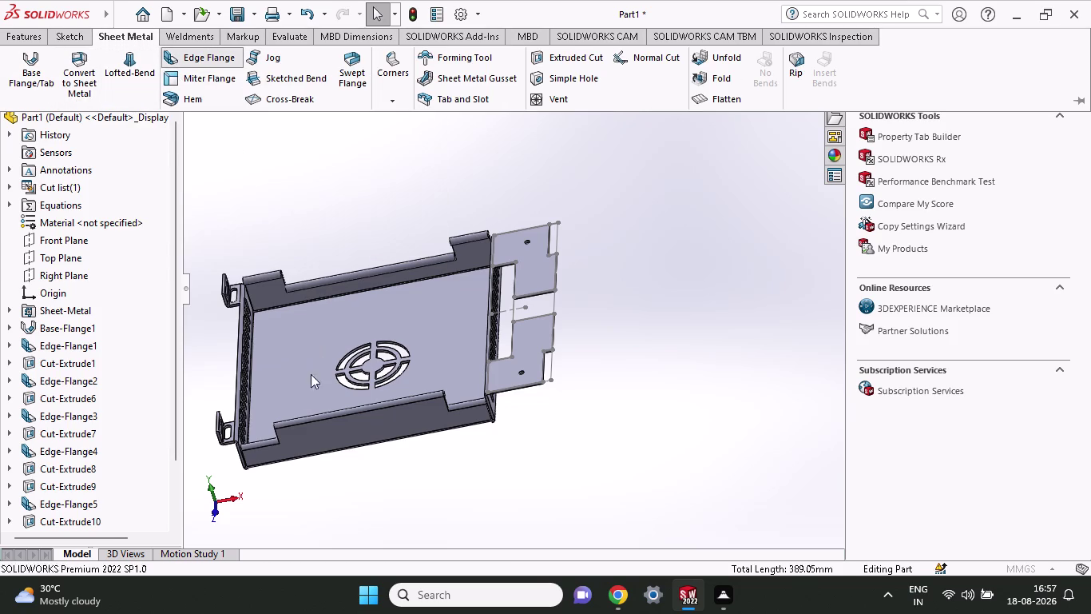
click(241, 377)
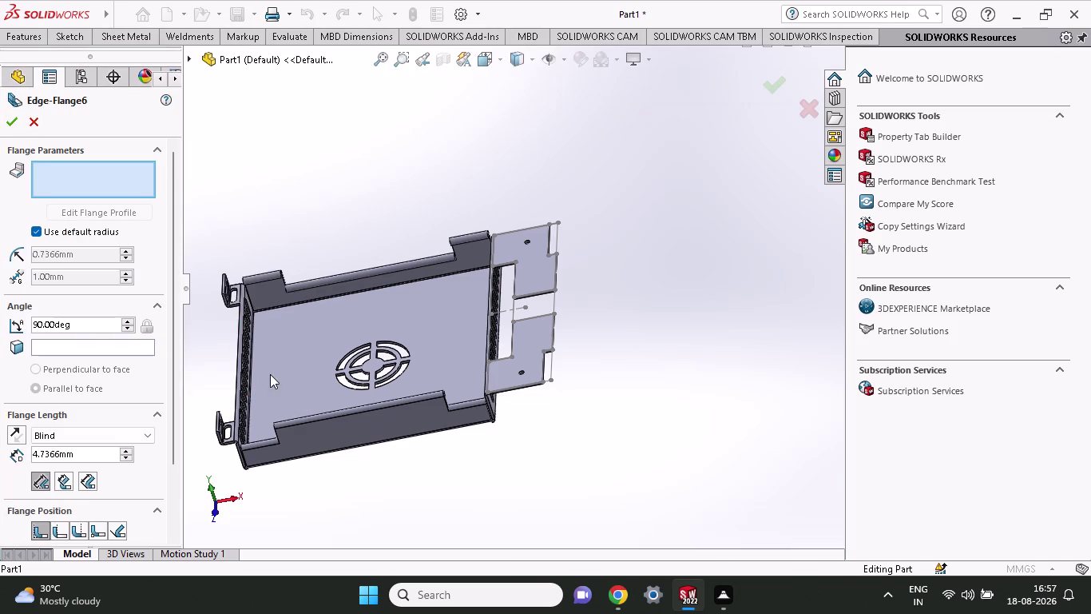
Pick an edge for the new edge flange, then cancel the command with Esc.
middle_drag(345, 226, 290, 260)
middle_click(290, 260)
click(293, 341)
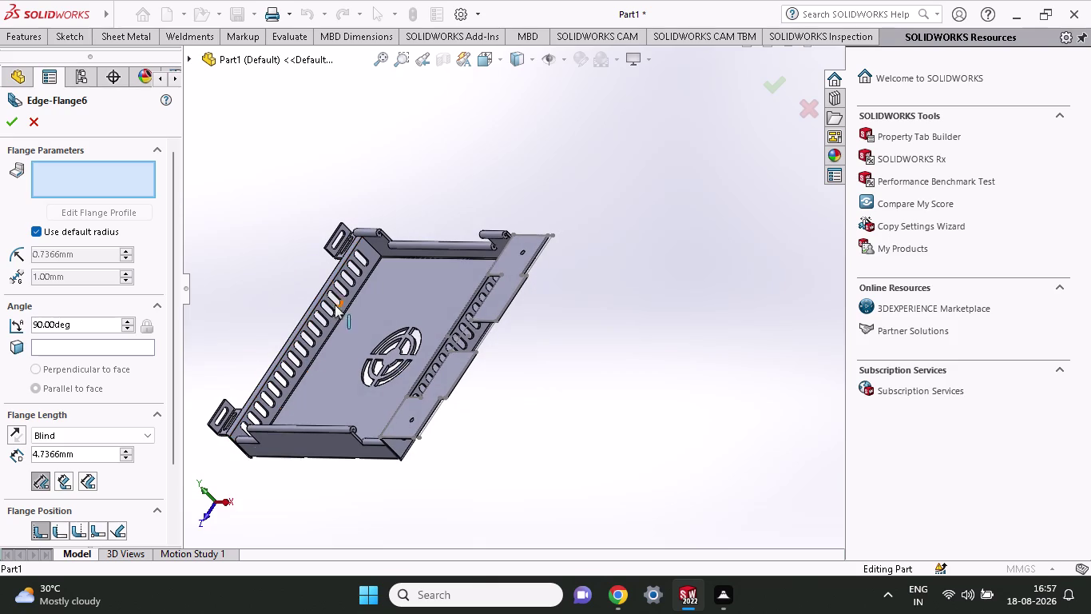
click(330, 255)
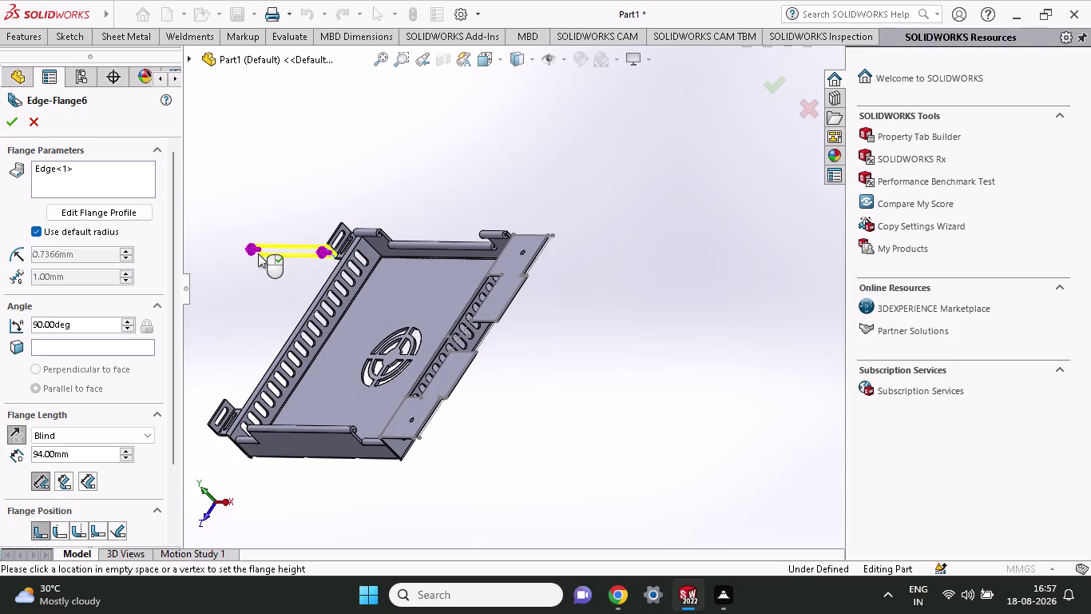
key(Escape)
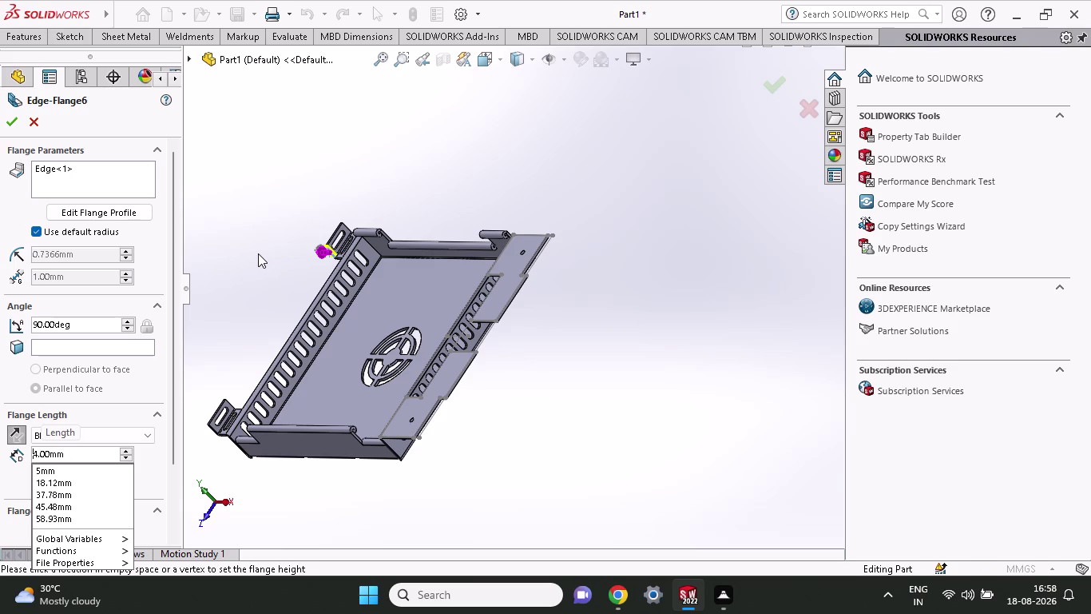
key(Escape)
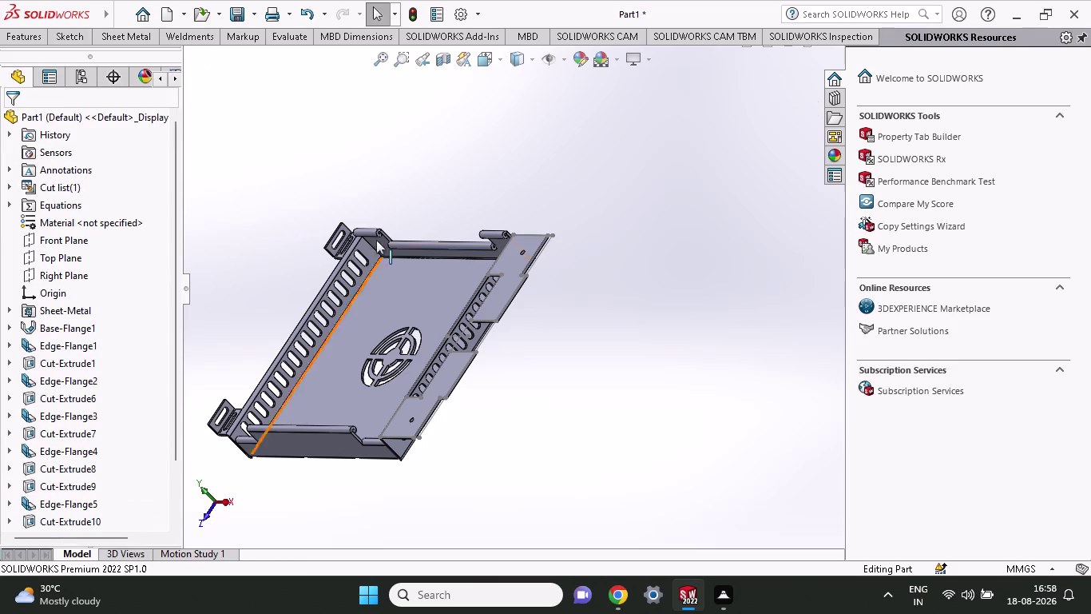
Orbit to the side walls and restart the Edge Flange at 90° and 4.7366 mm blind length.
scroll(down, 3)
middle_drag(298, 323, 390, 376)
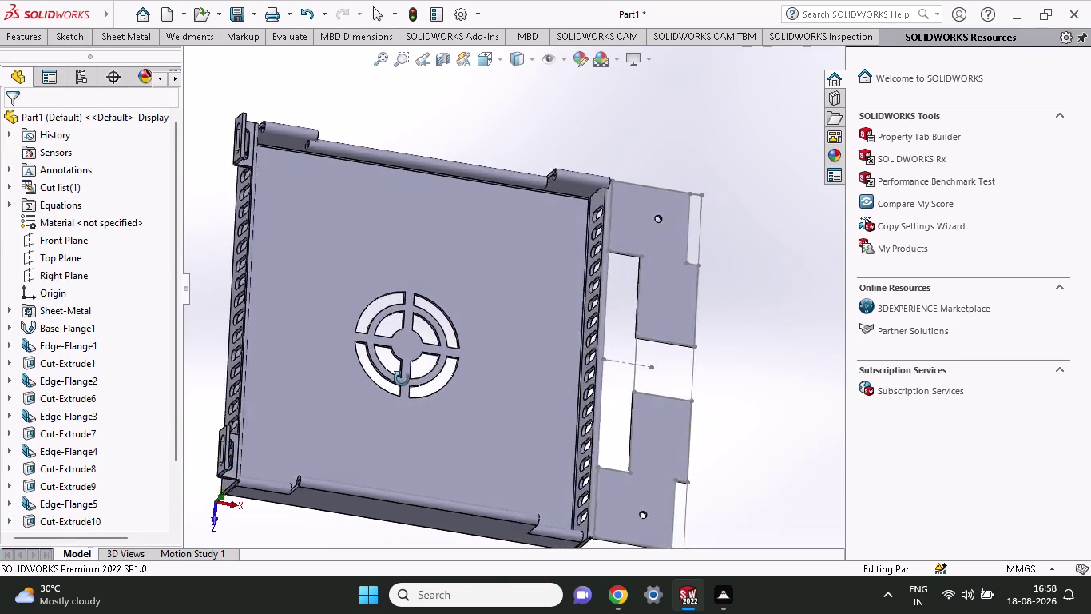
middle_drag(389, 376, 340, 420)
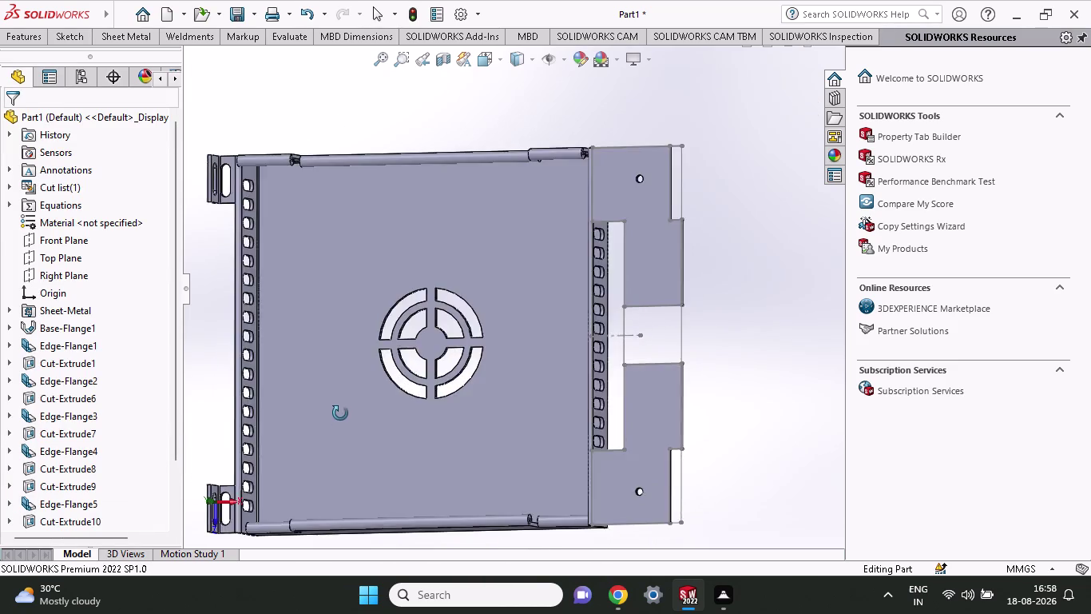
middle_drag(341, 420, 349, 362)
middle_drag(302, 252, 356, 239)
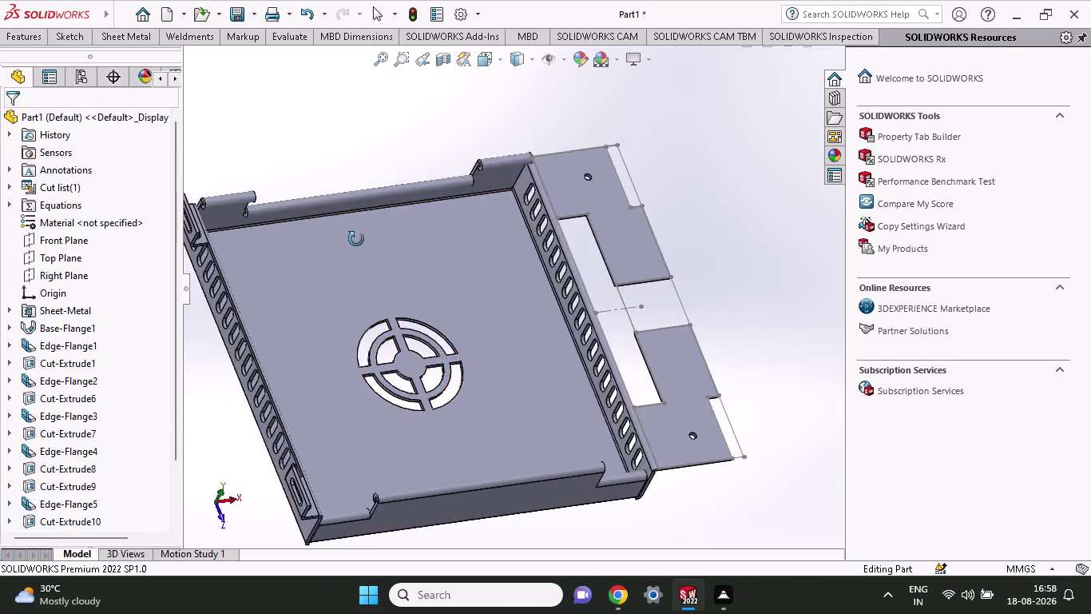
middle_drag(357, 239, 398, 221)
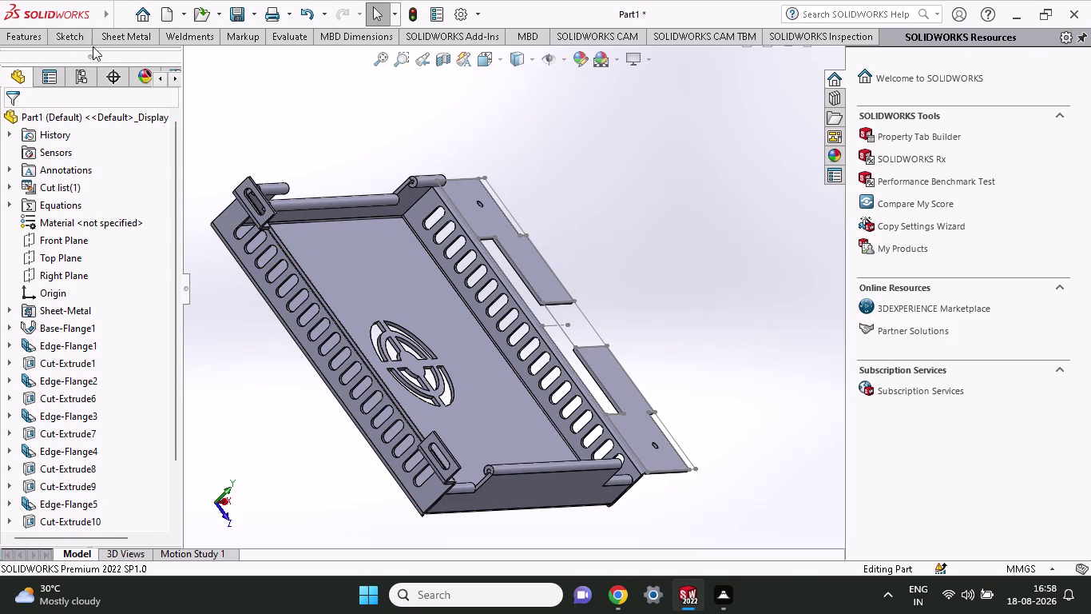
click(120, 41)
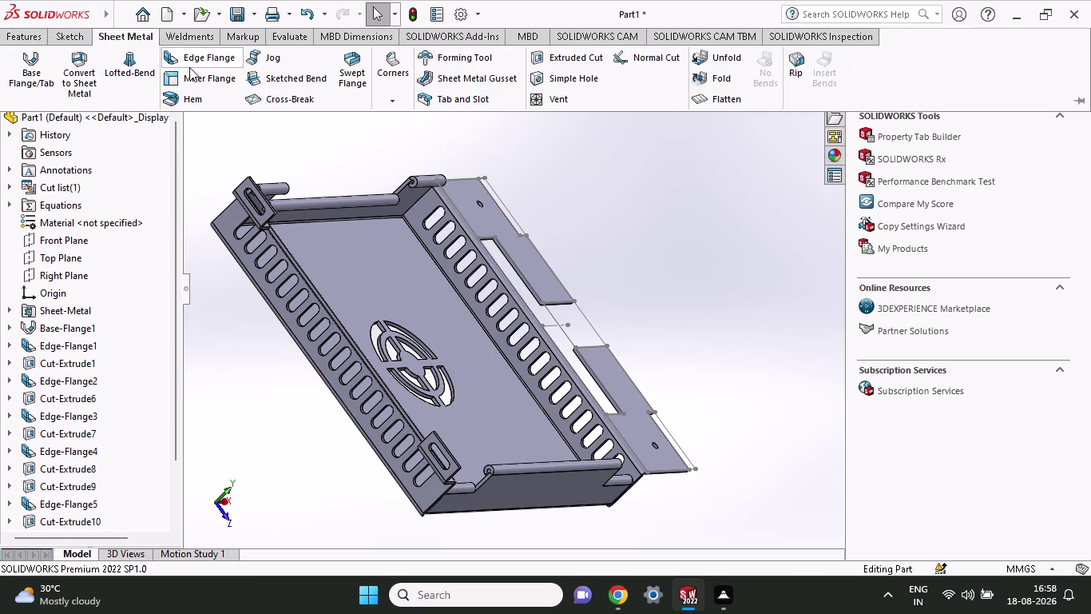
click(189, 63)
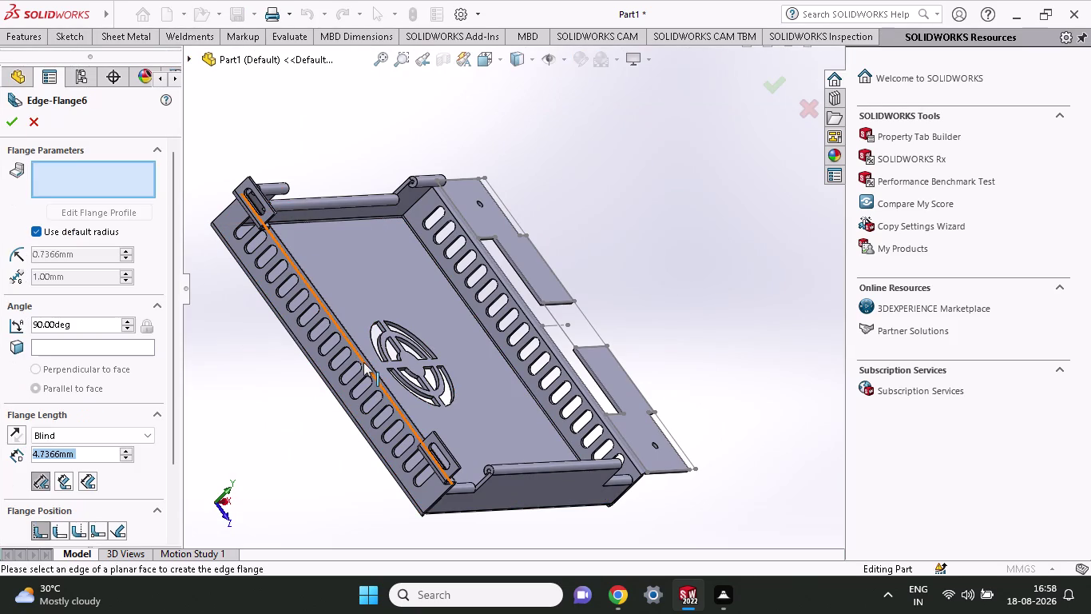
Try the long wall edge, the corner tab, and the bottom edges as flange edges.
click(364, 362)
drag(362, 358, 403, 356)
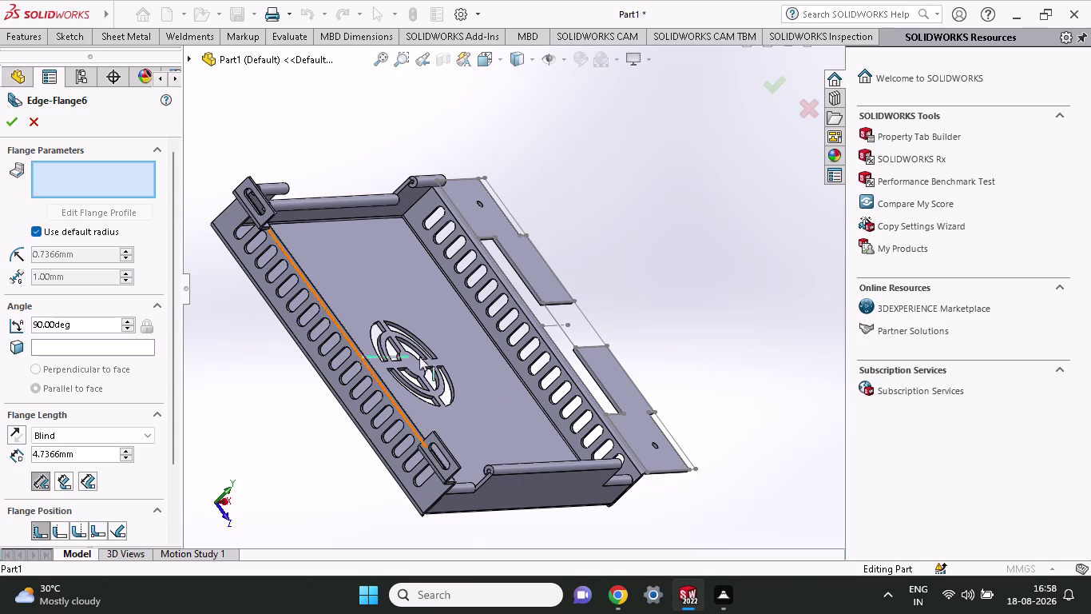
drag(403, 357, 470, 355)
middle_drag(705, 302, 650, 348)
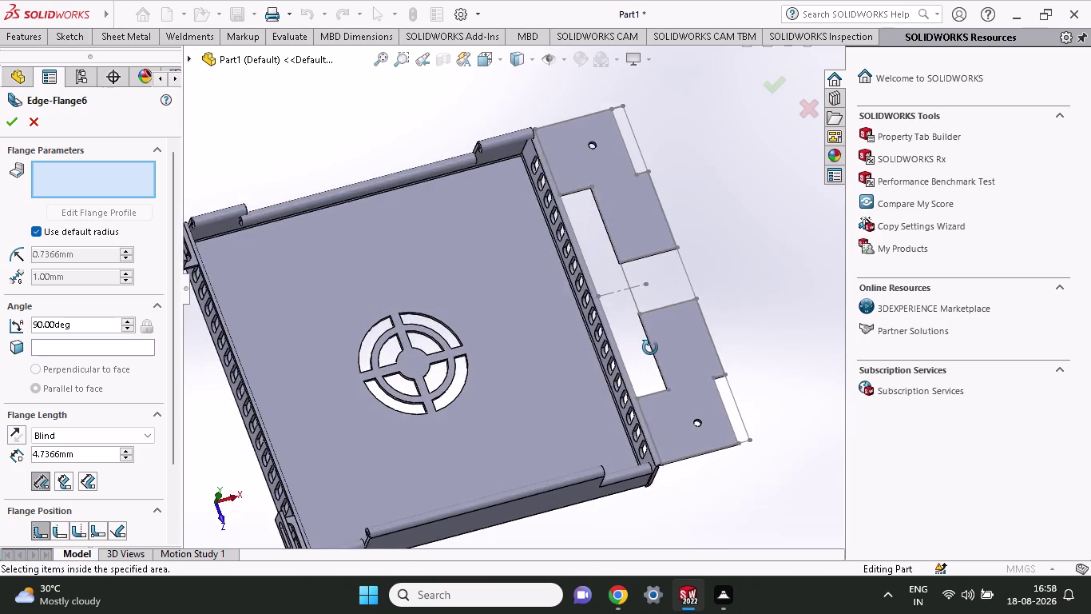
middle_drag(651, 348, 625, 296)
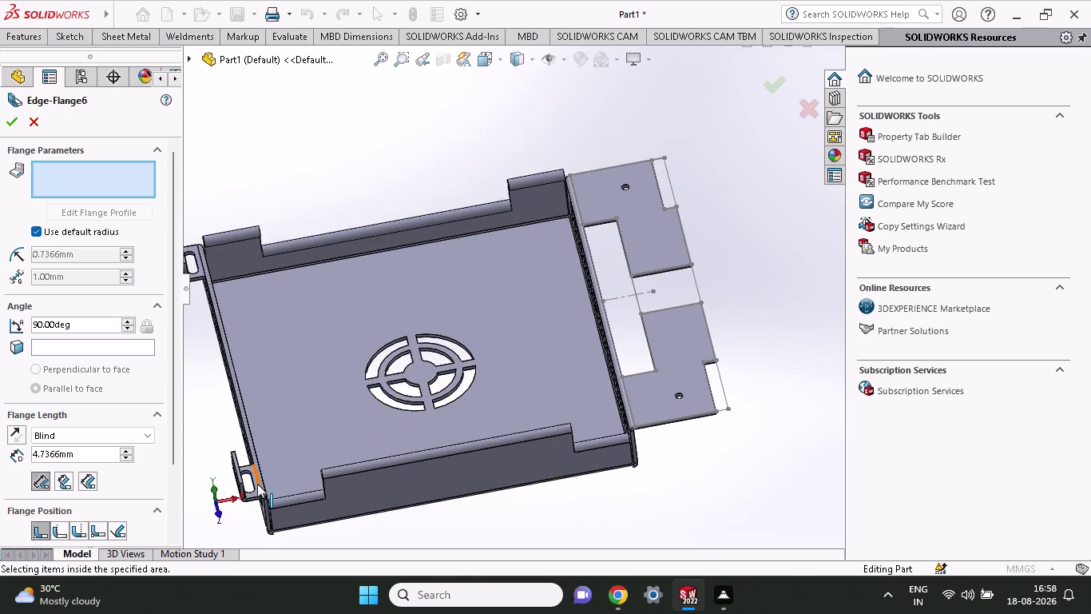
click(257, 483)
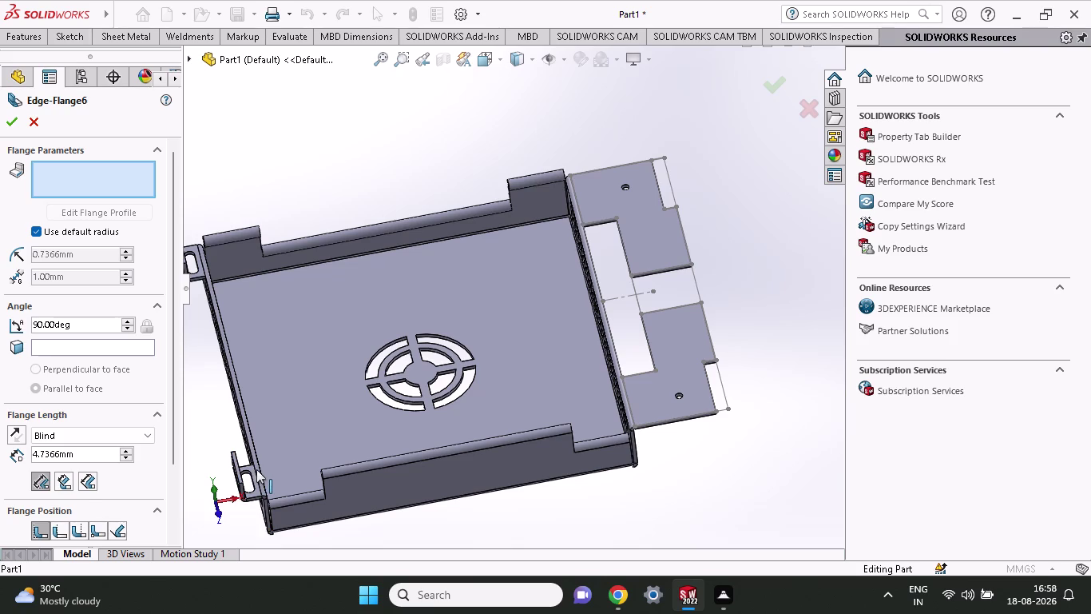
middle_drag(248, 511, 348, 495)
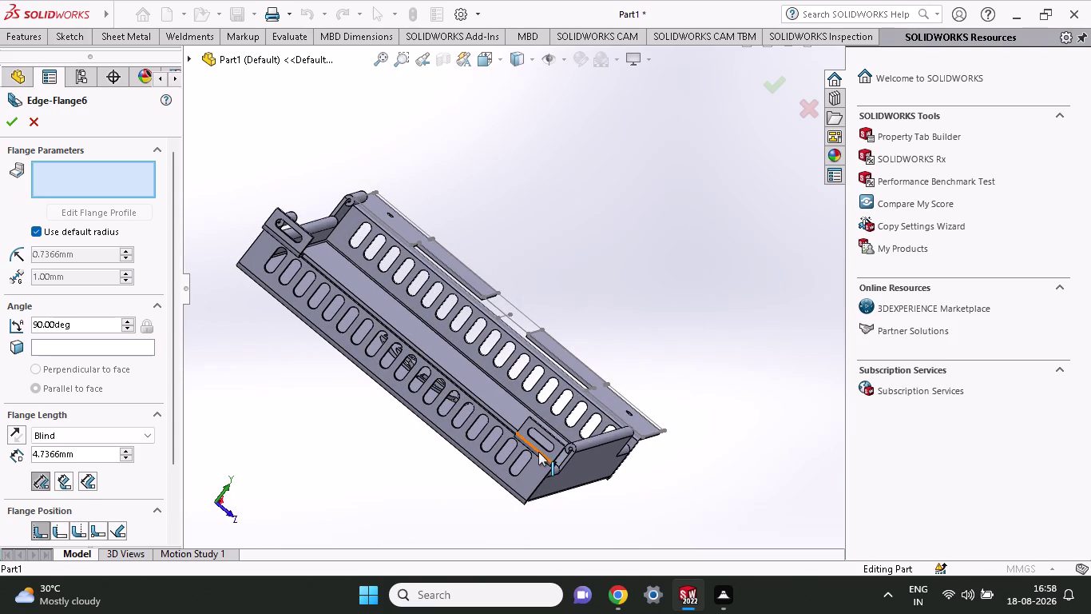
click(538, 452)
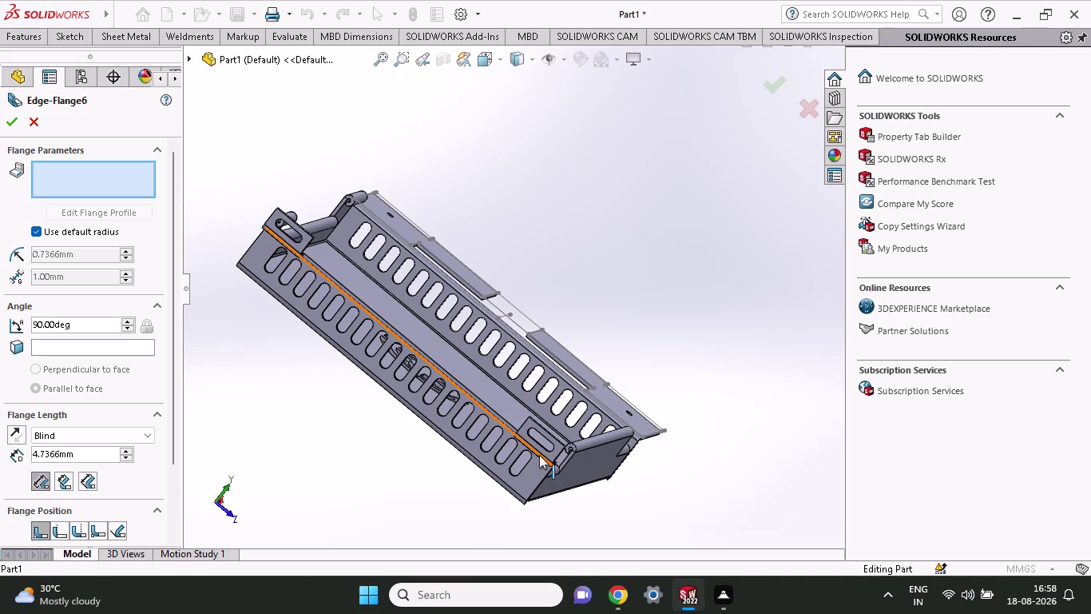
click(539, 455)
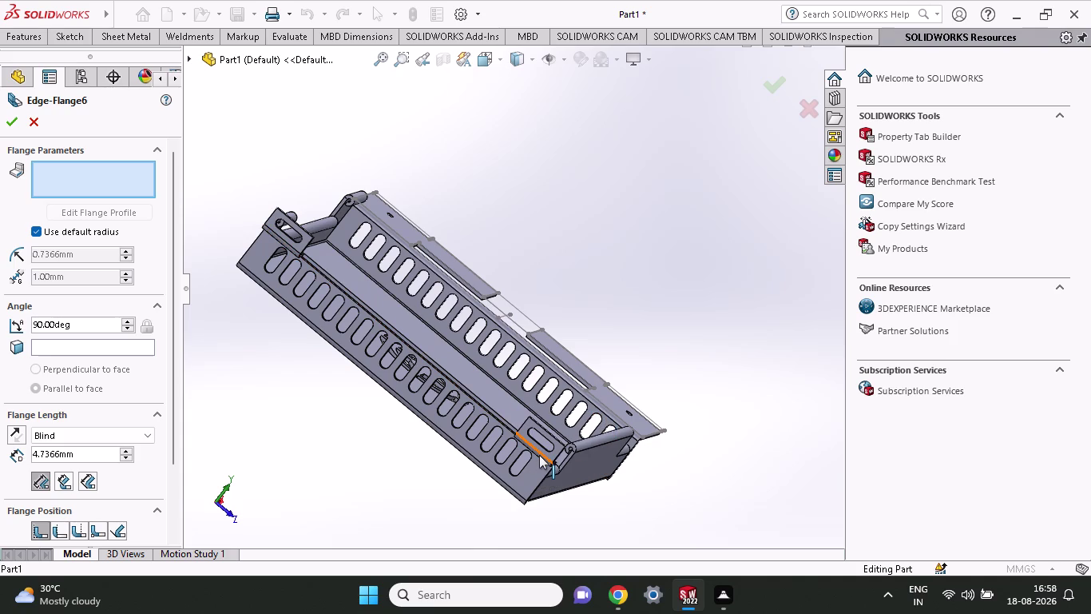